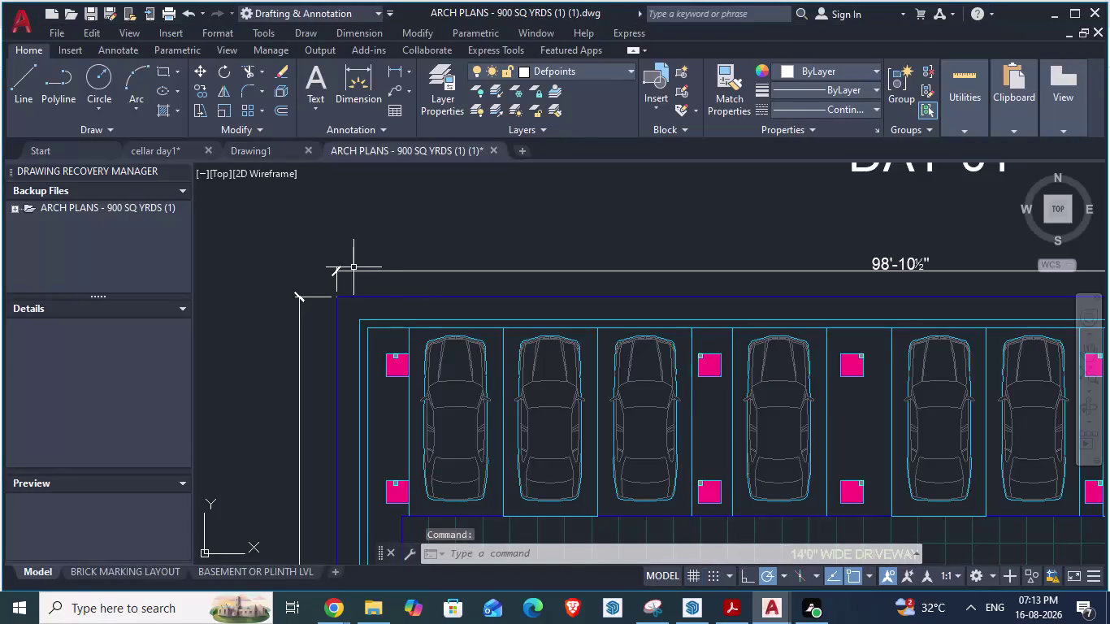
Zoom to the plan's top-left corner and measure the column's offset from the top wall.
scroll(down, 3)
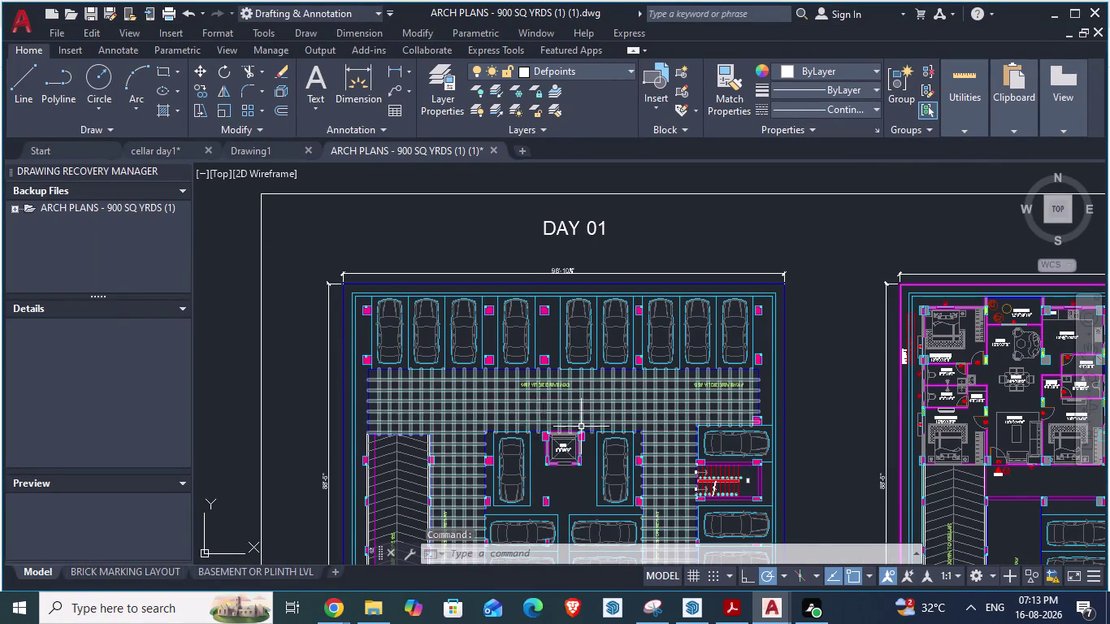
scroll(up, 3)
scroll(down, 3)
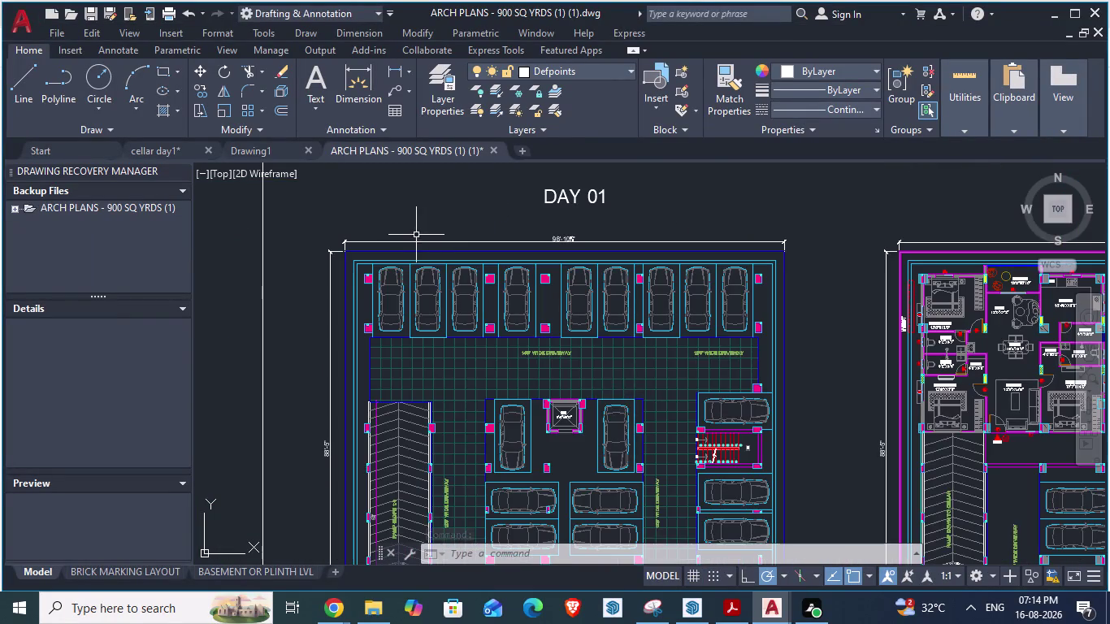
scroll(up, 3)
scroll(down, 3)
scroll(up, 3)
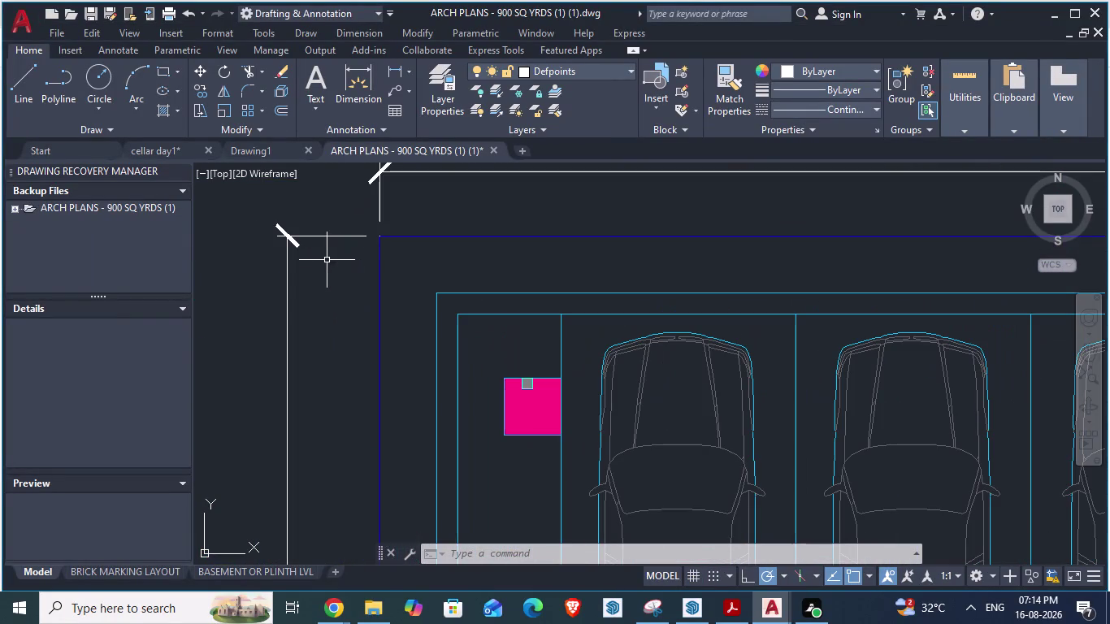
text(da)
key(Return)
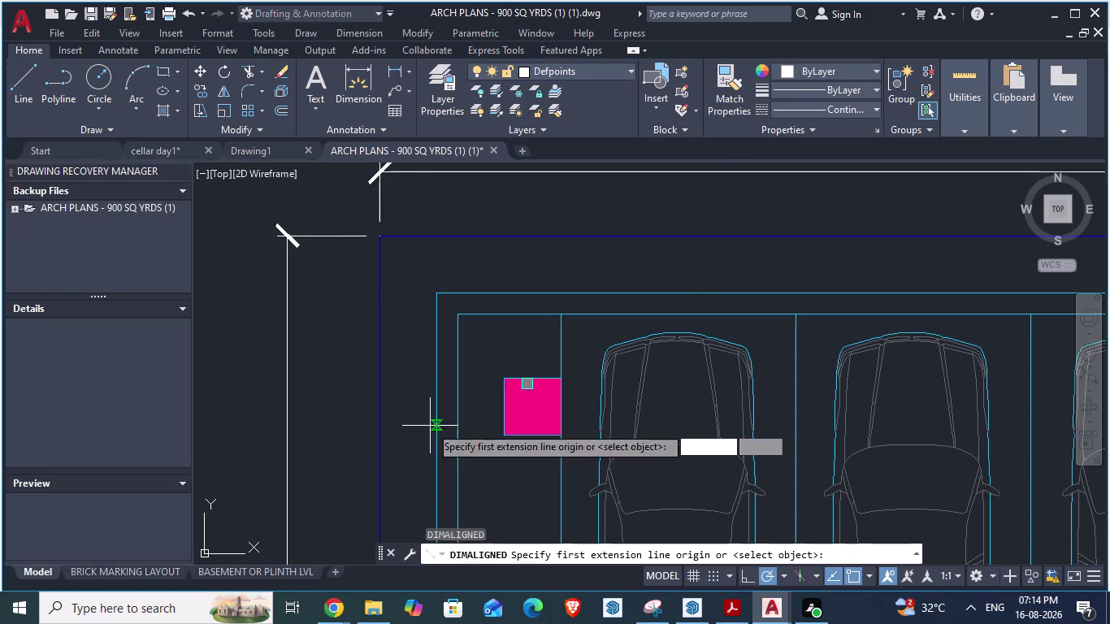
click(527, 318)
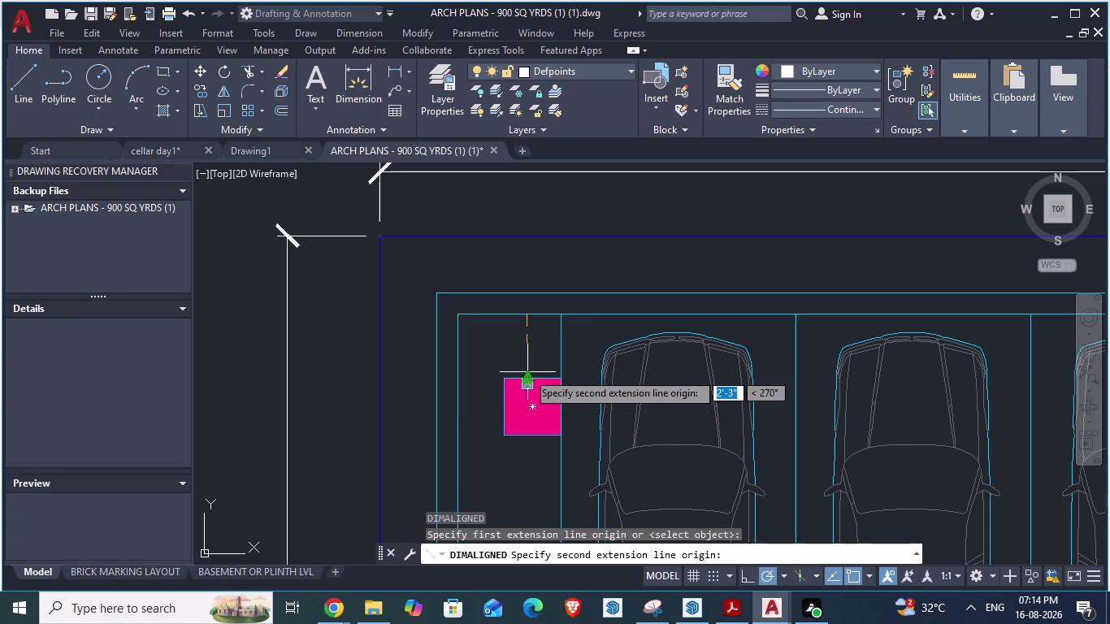
key(Escape)
Measure the column's offset from the left wall, then switch to the SketchUp model.
key(space)
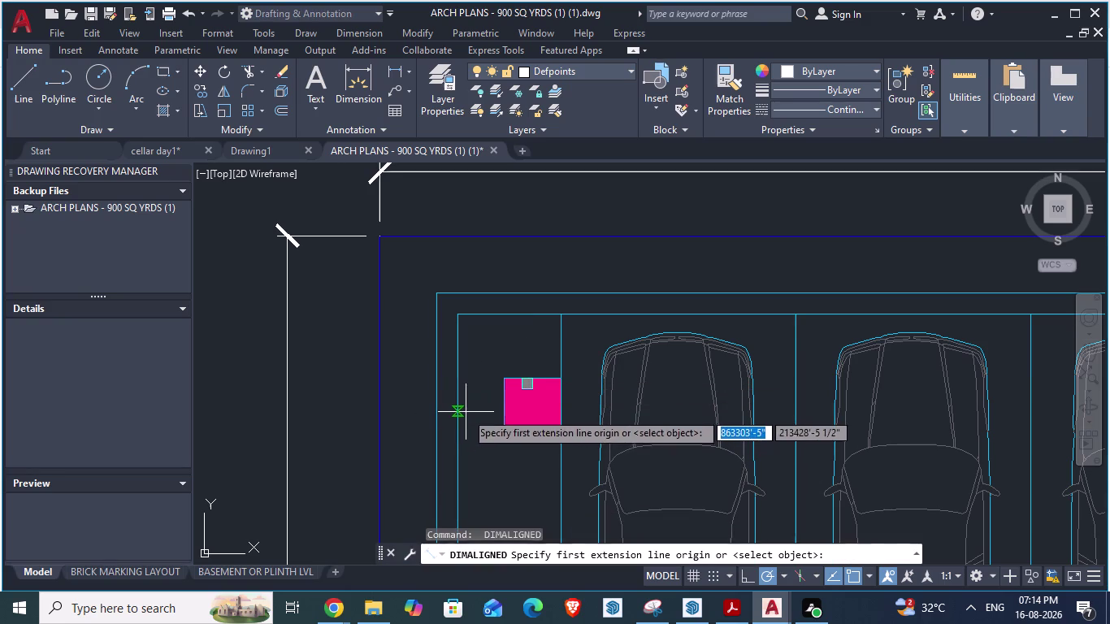
click(466, 411)
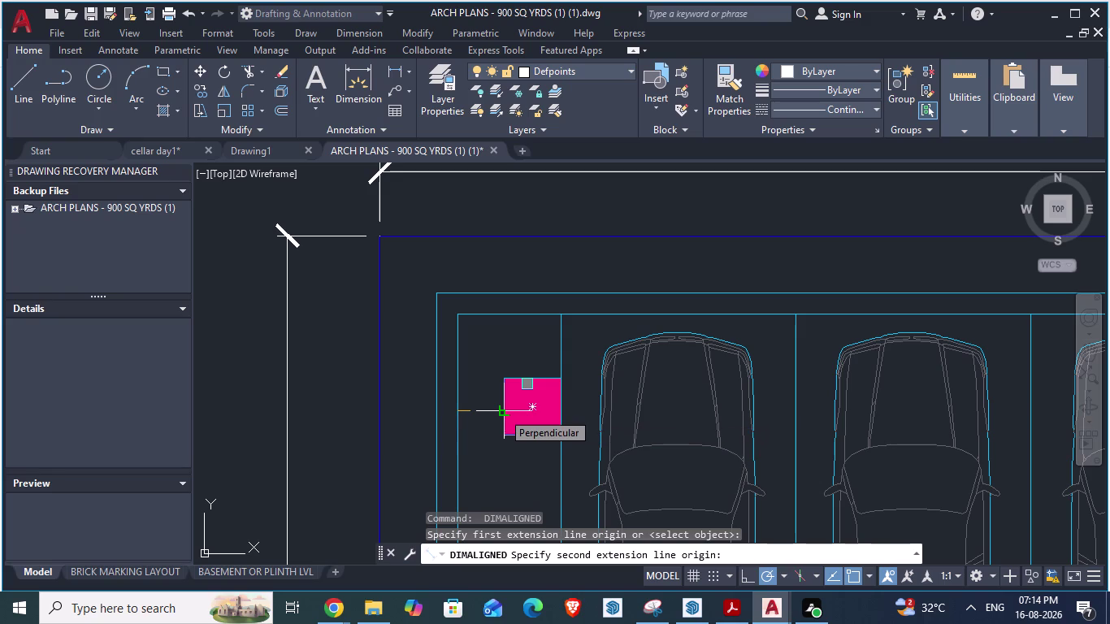
key(alt+Tab)
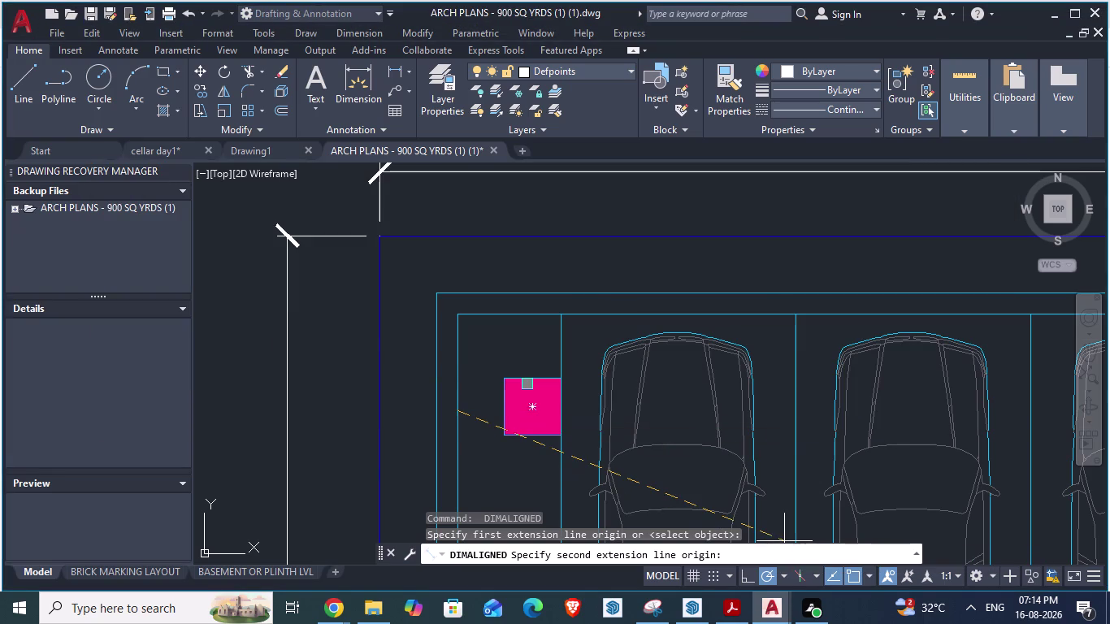
key(Escape)
click(688, 612)
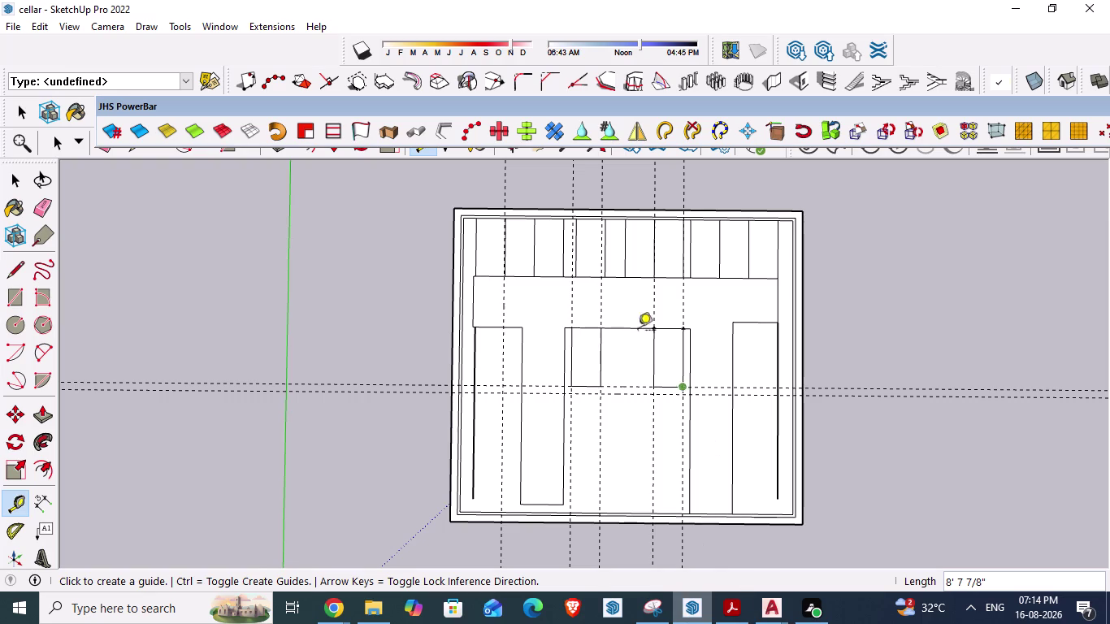
Add a guide line 2'3" from the cellar's top wall.
scroll(up, 3)
scroll(down, 3)
scroll(up, 3)
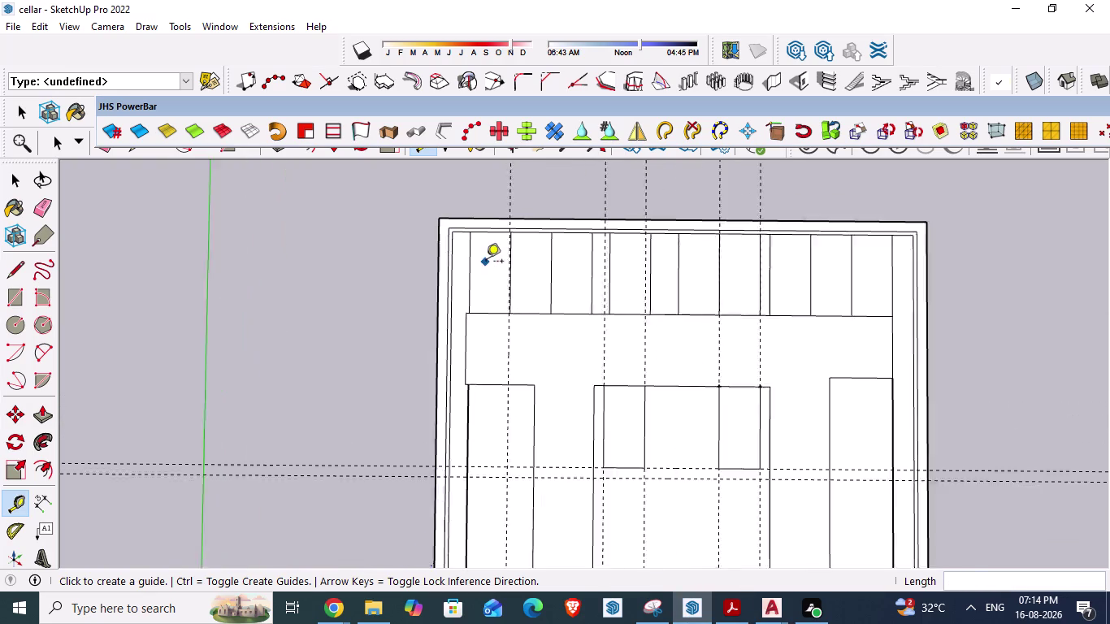
scroll(up, 3)
click(496, 321)
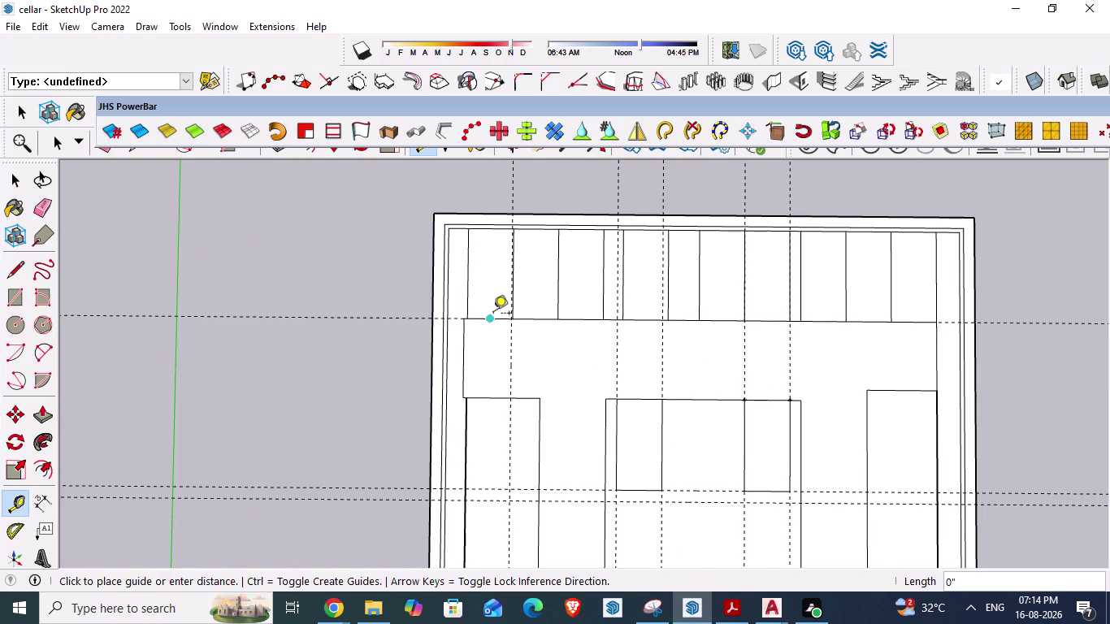
key(Escape)
scroll(up, 3)
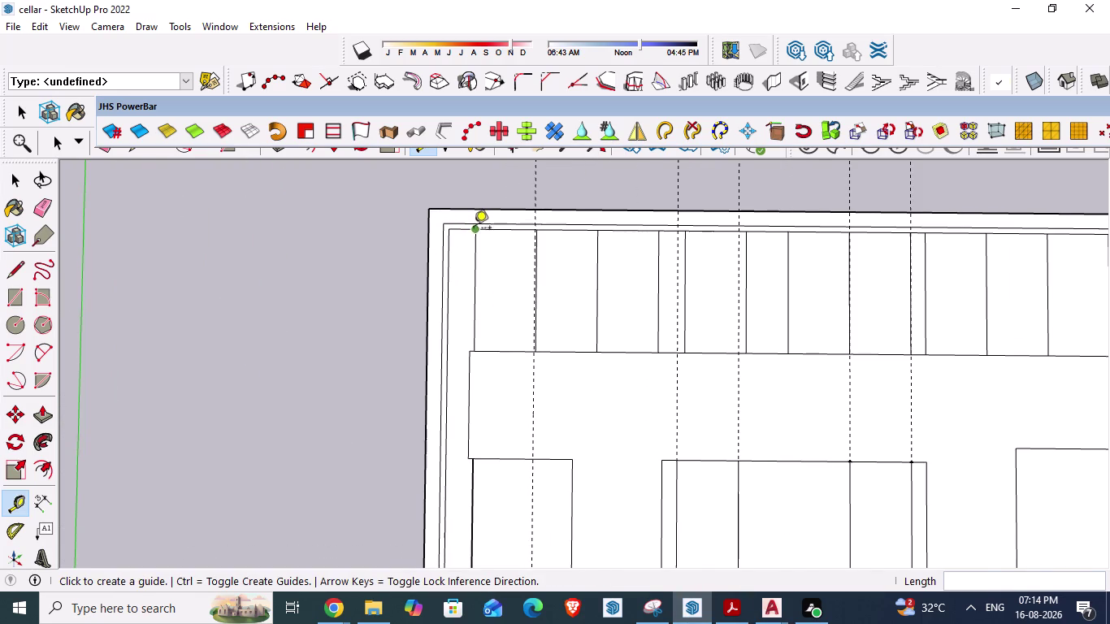
scroll(up, 3)
click(457, 232)
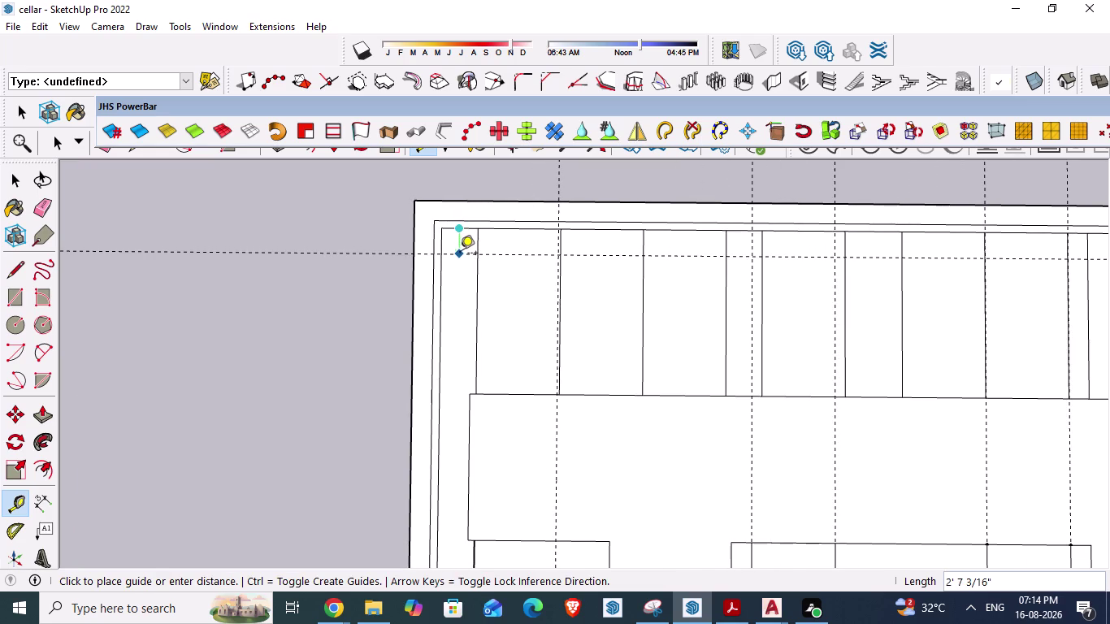
text(2')
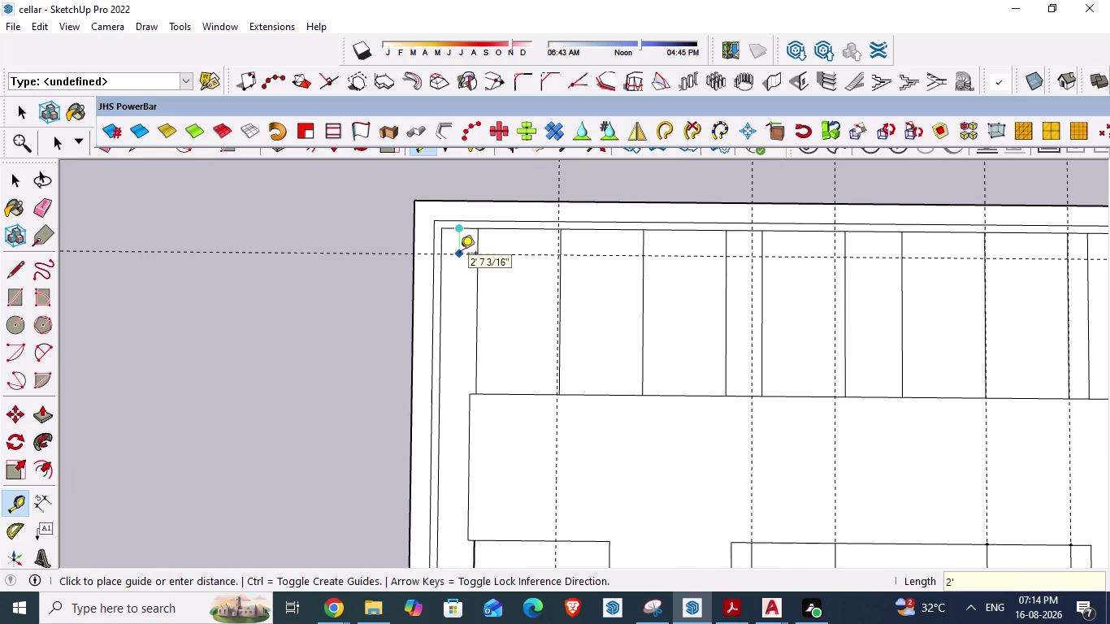
text(3")
key(Return)
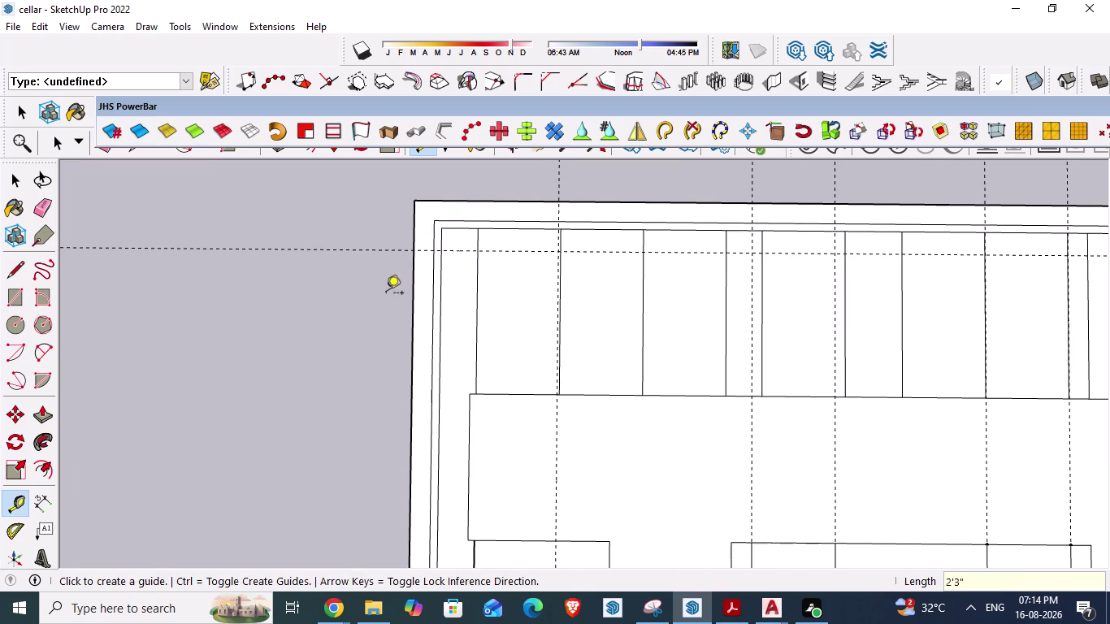
Add a guide line 1'7.5" from the left wall and return to AutoCAD.
click(443, 271)
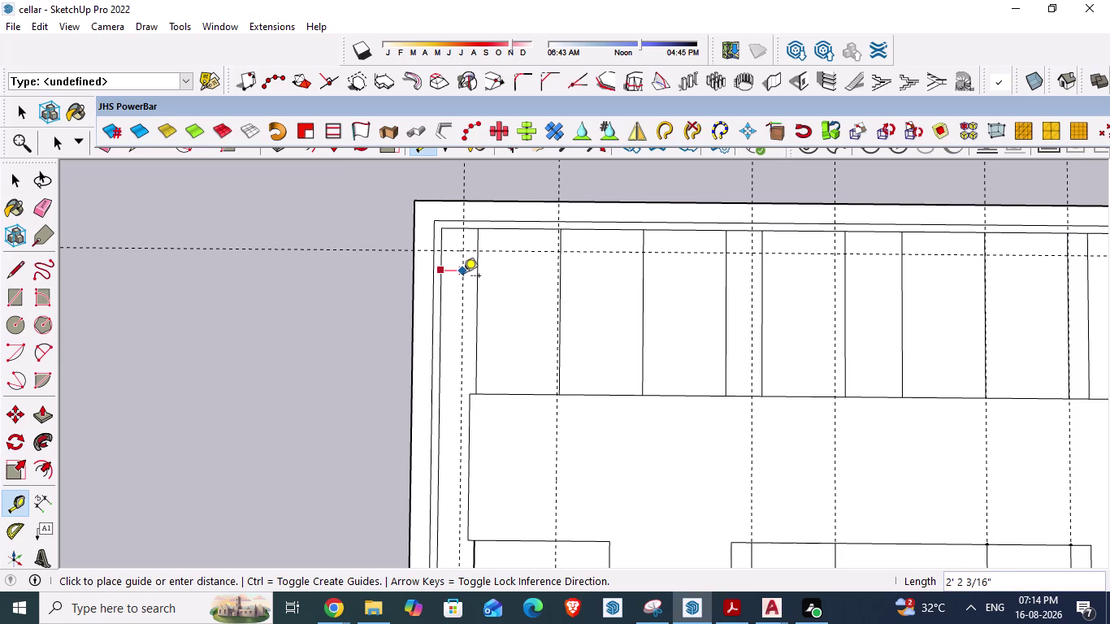
text(1')
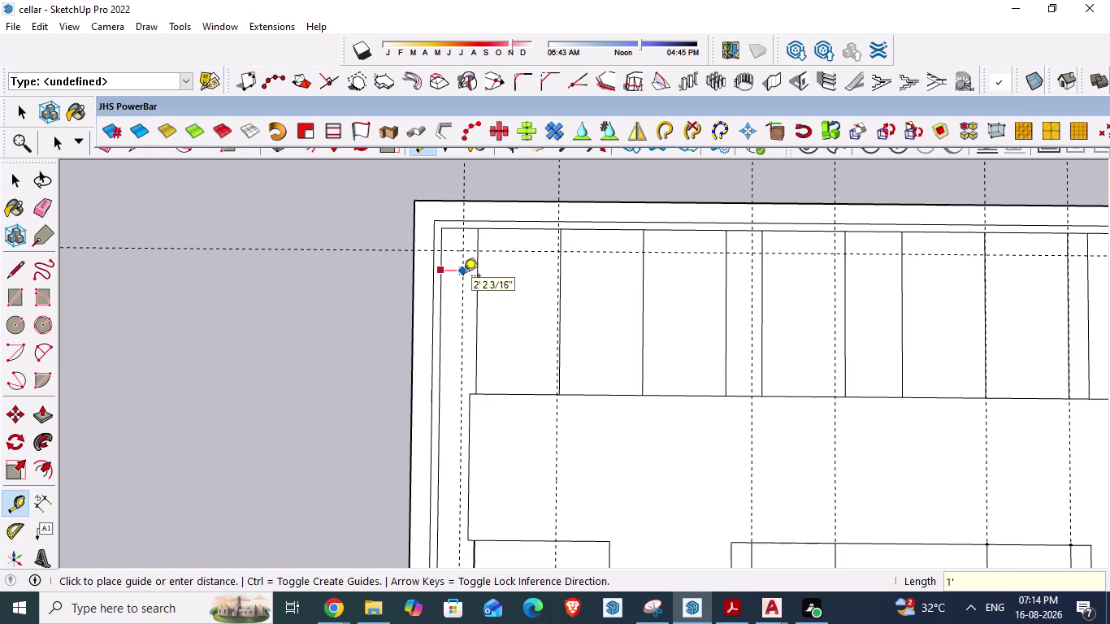
text(7.5)
text(")
key(Return)
key(alt+Tab)
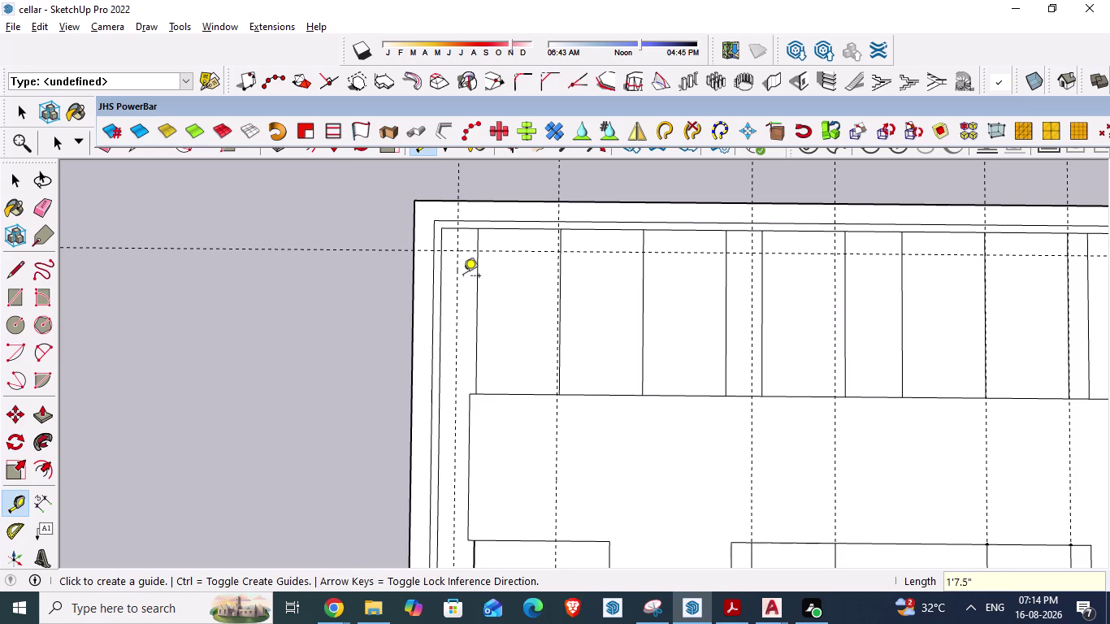
scroll(up, 3)
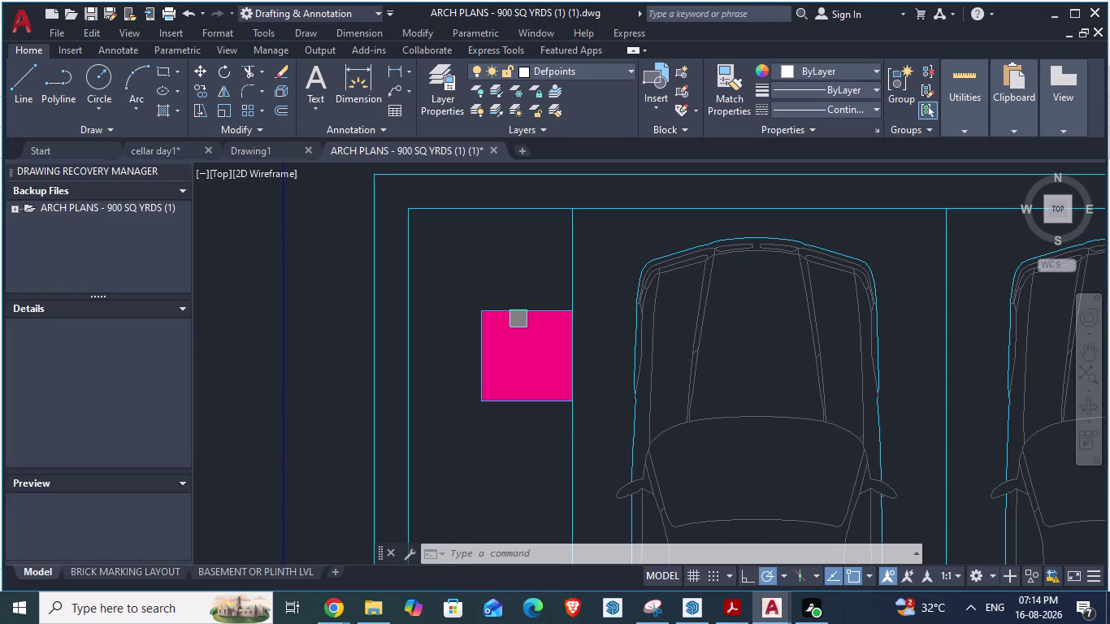
key(t)
key(Escape)
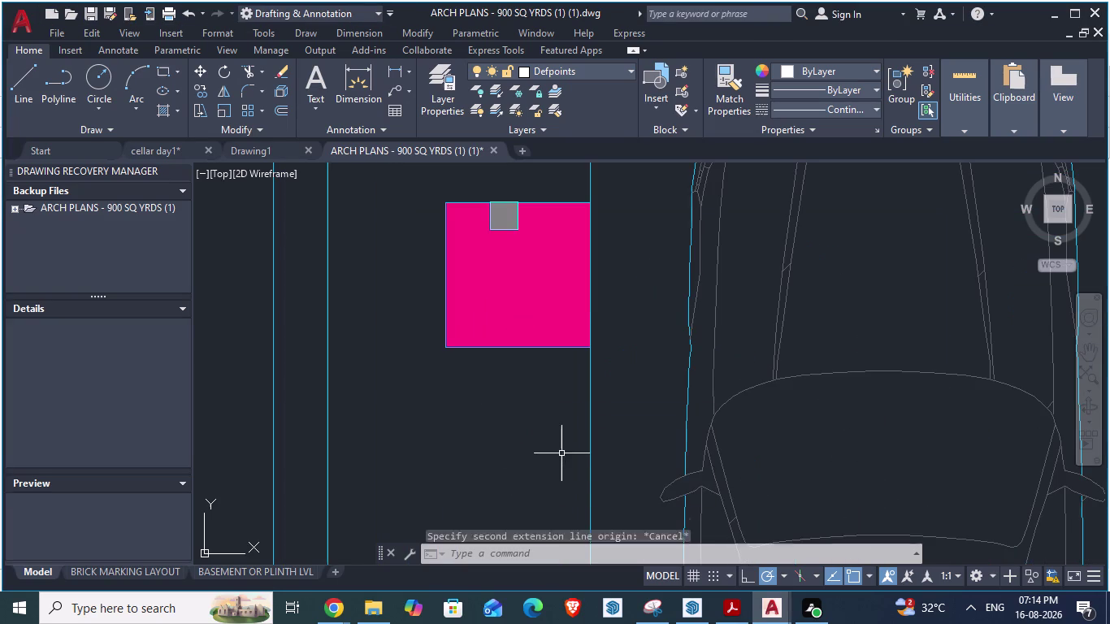
scroll(down, 3)
key(space)
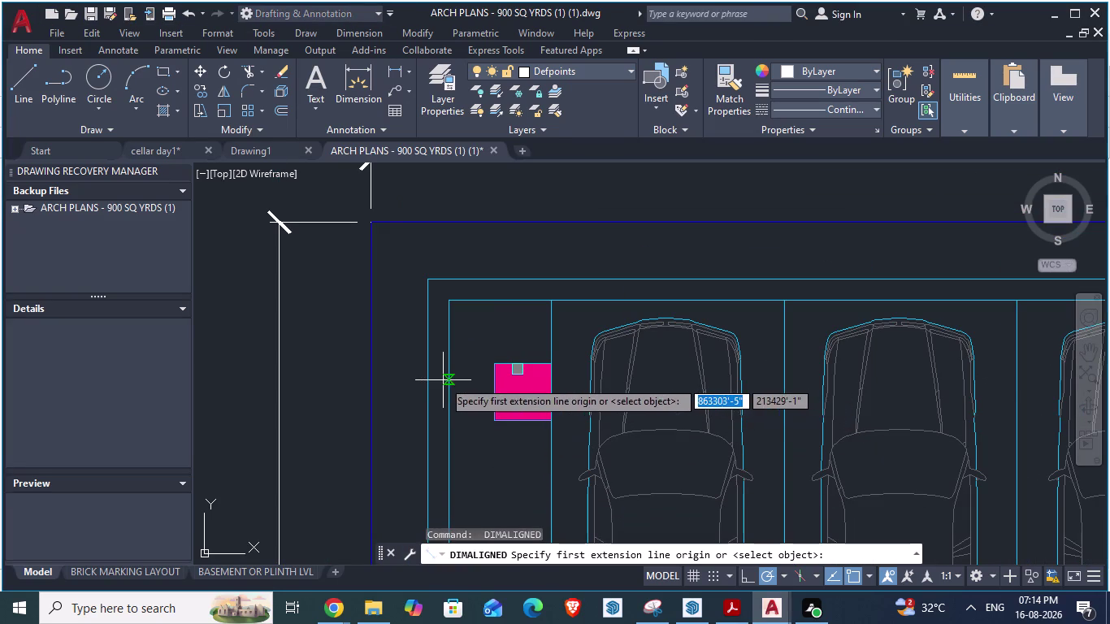
click(443, 381)
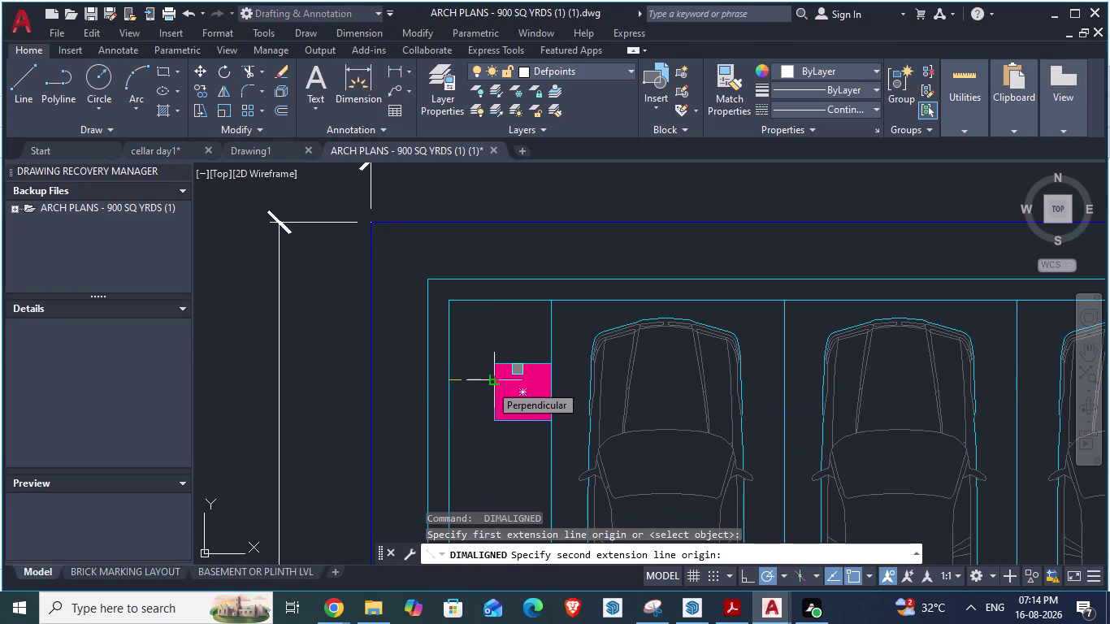
key(Escape)
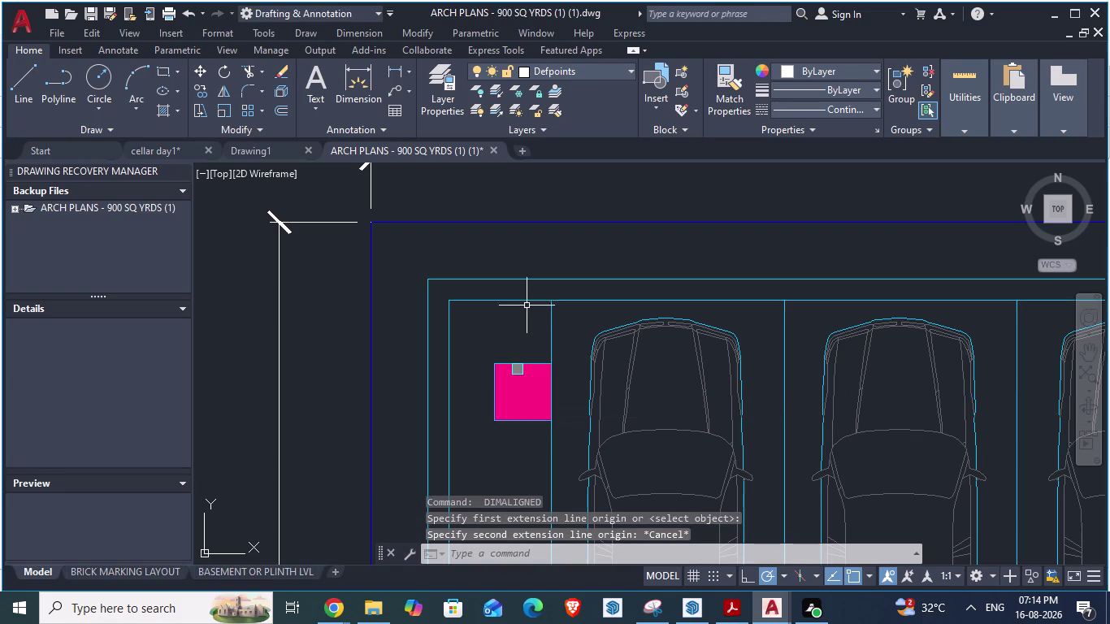
click(517, 302)
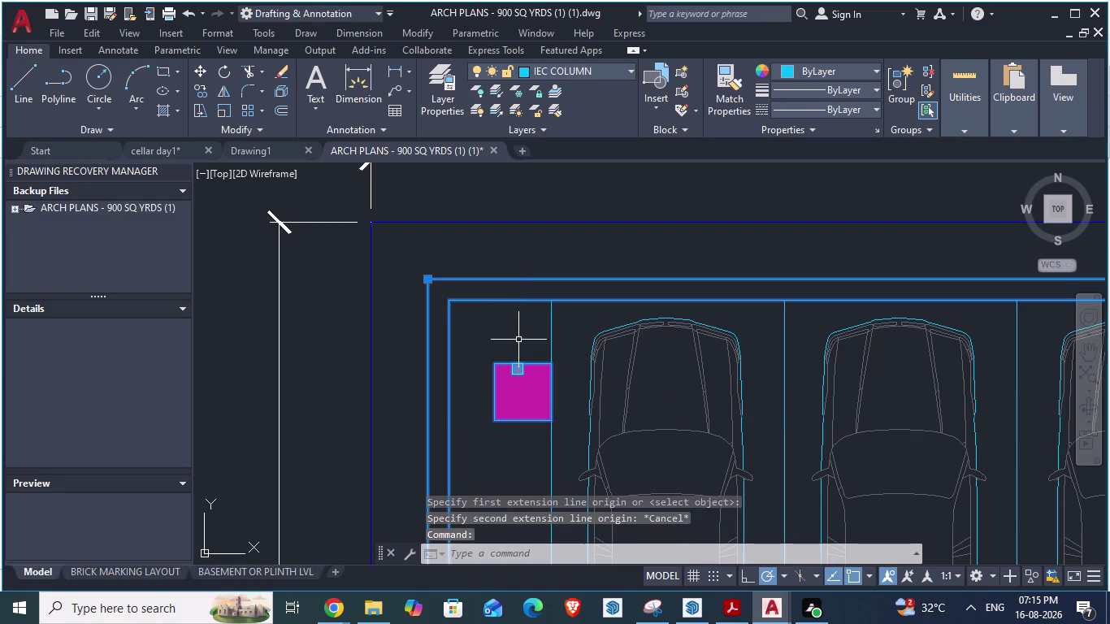
key(Escape)
key(space)
click(517, 298)
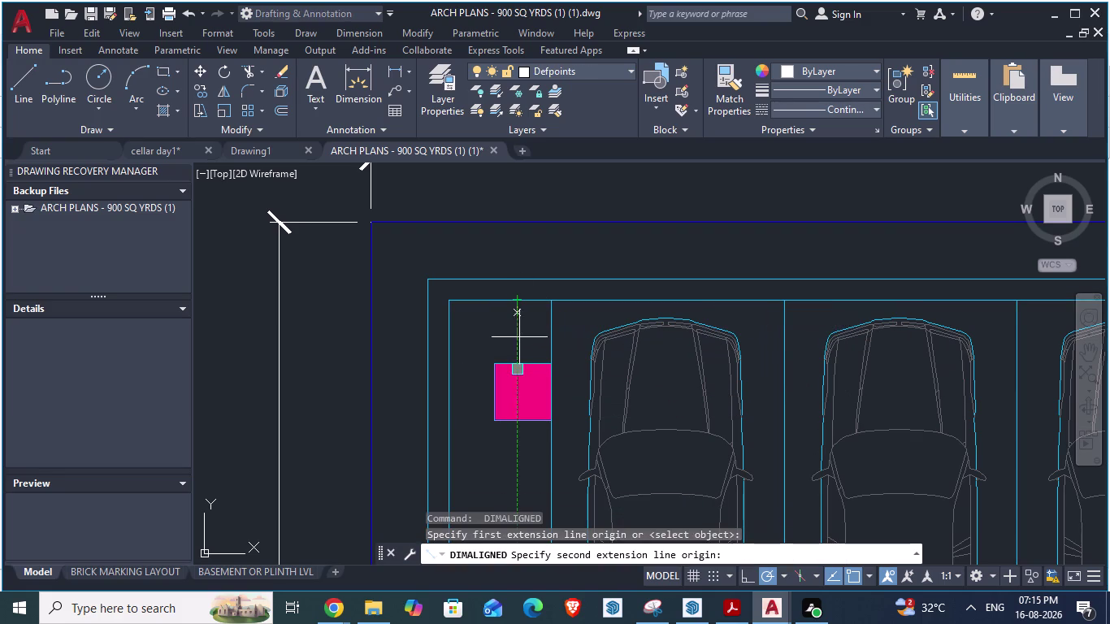
key(Escape)
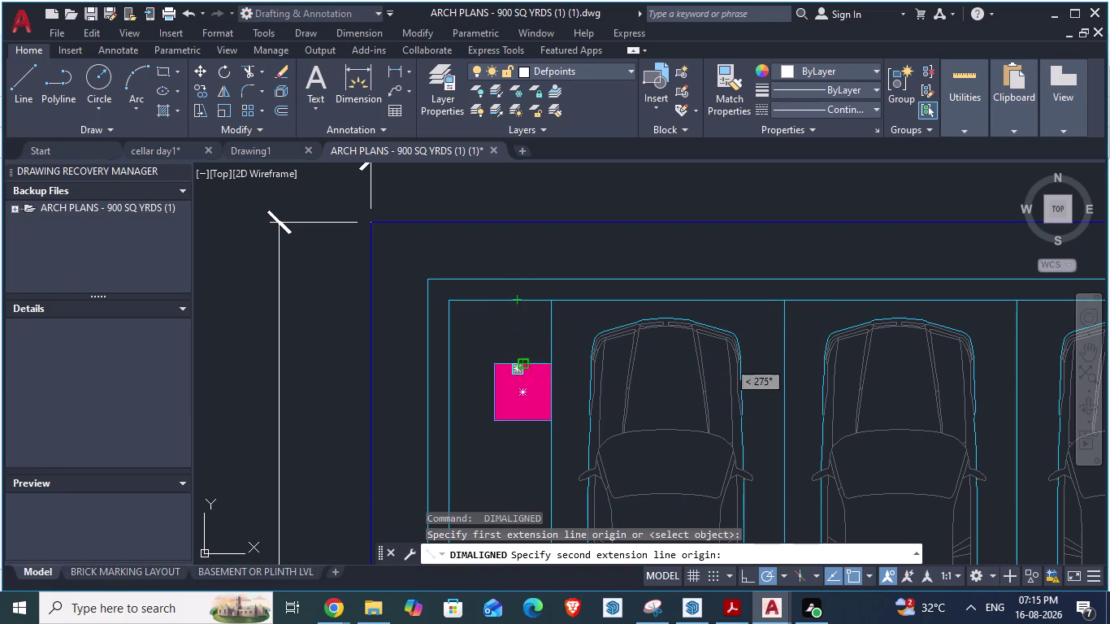
scroll(down, 3)
scroll(up, 3)
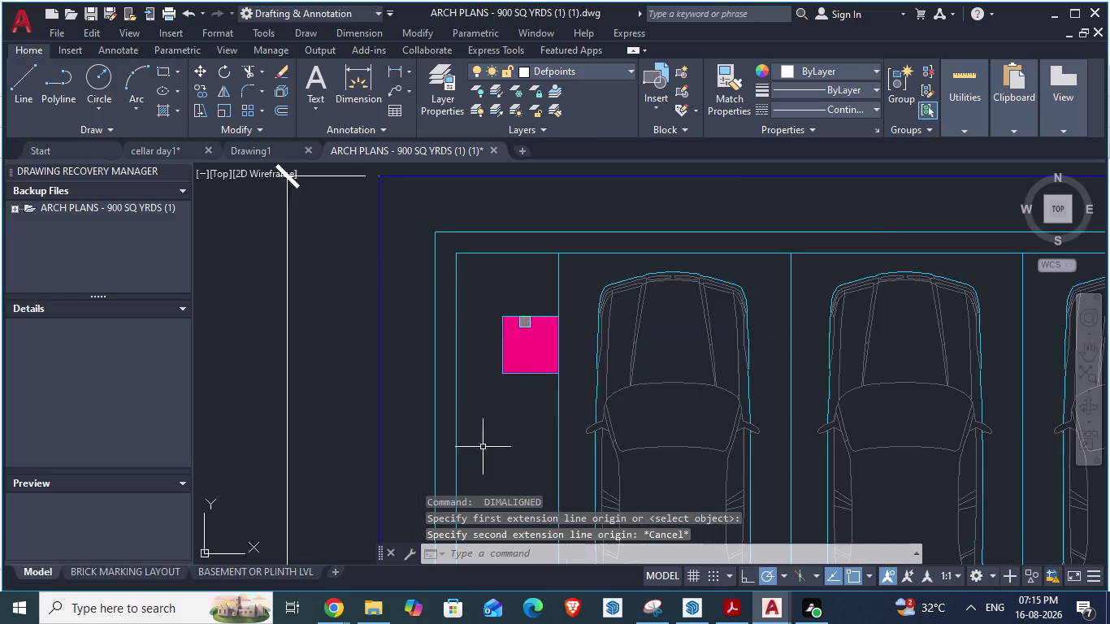
scroll(up, 3)
scroll(down, 3)
scroll(up, 3)
scroll(down, 3)
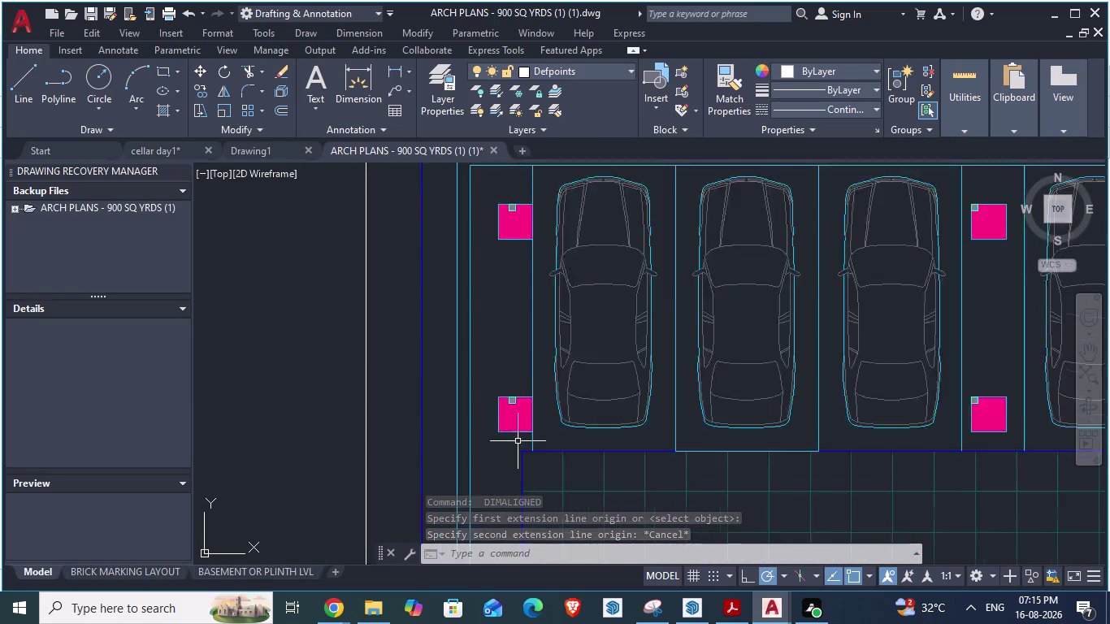
scroll(down, 3)
scroll(up, 3)
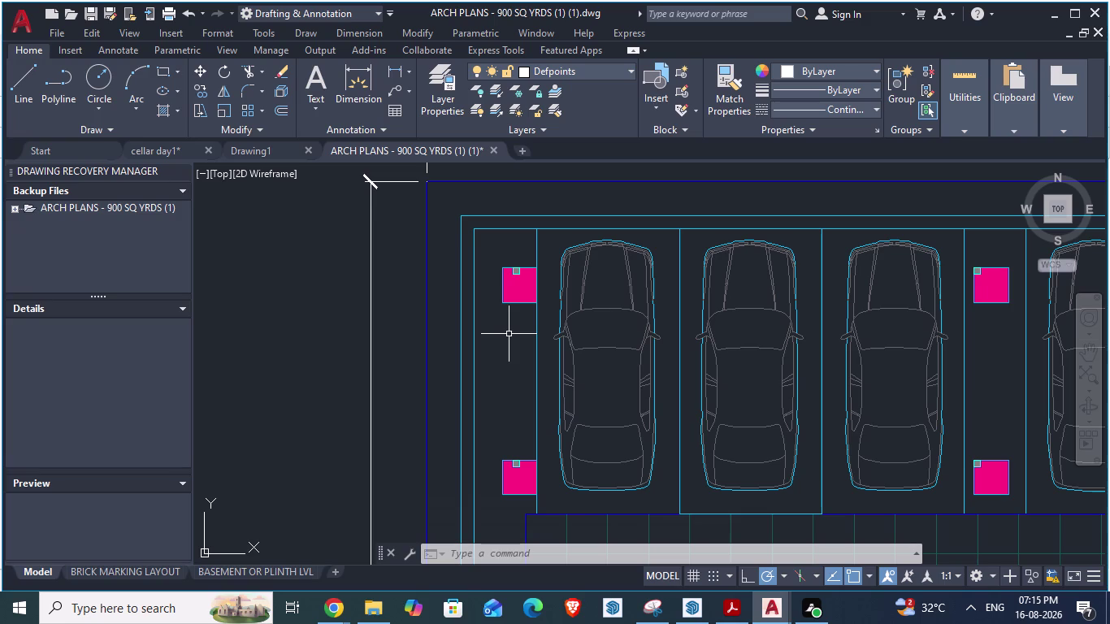
key(alt+Tab)
key(alt+Tab)
key(alt+Tab)
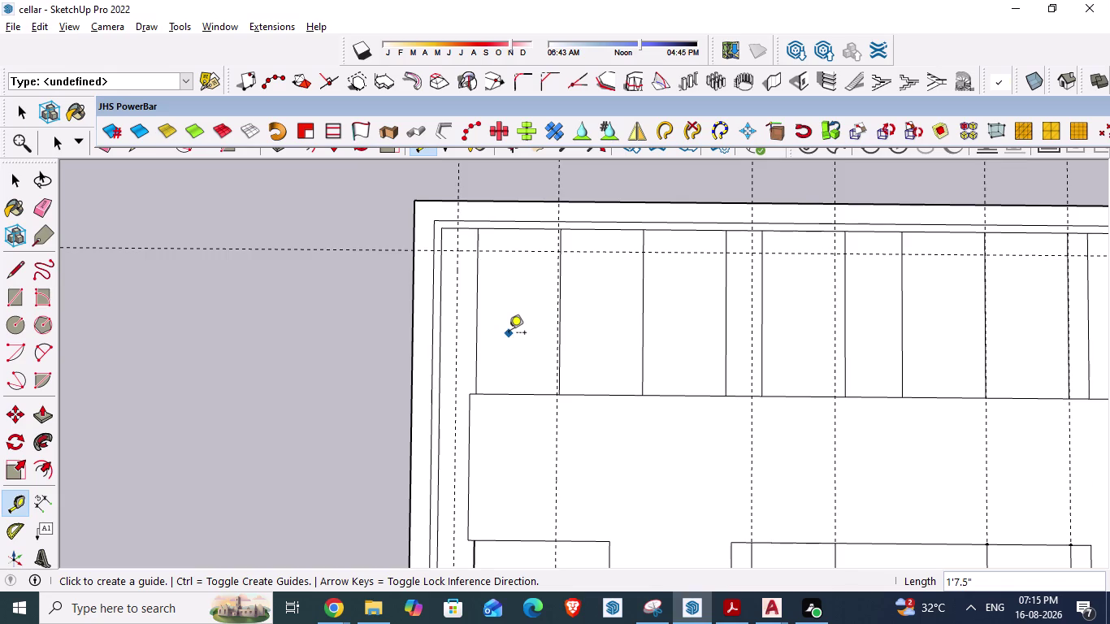
scroll(down, 3)
scroll(up, 3)
scroll(up, 3)
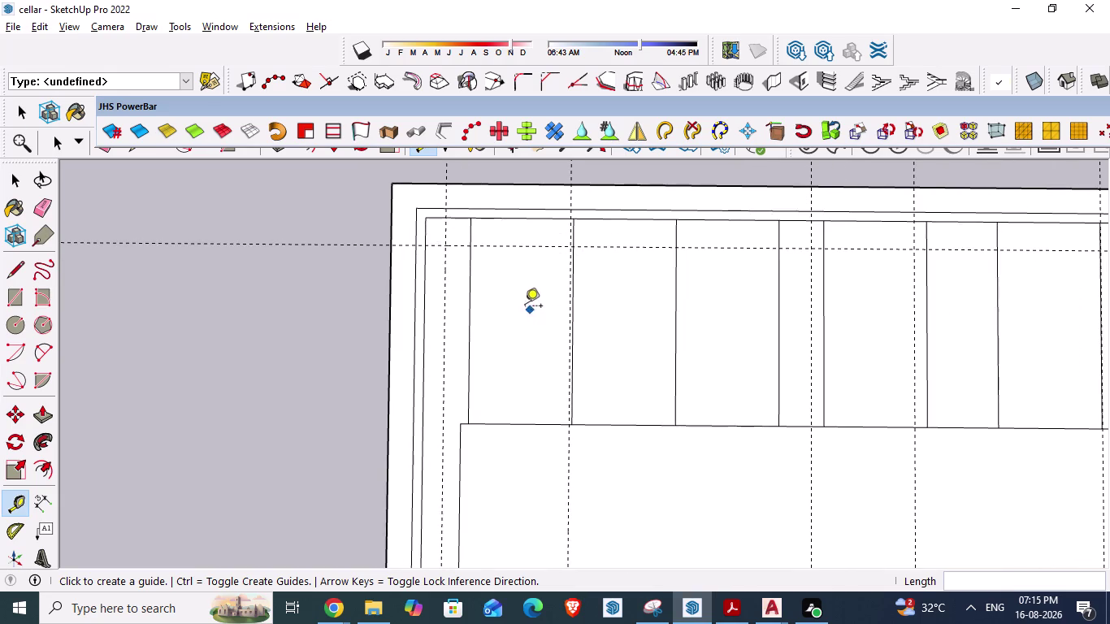
scroll(up, 3)
key(alt+Tab)
Measure the magenta corner column's side on the plan as 2'-0".
scroll(up, 3)
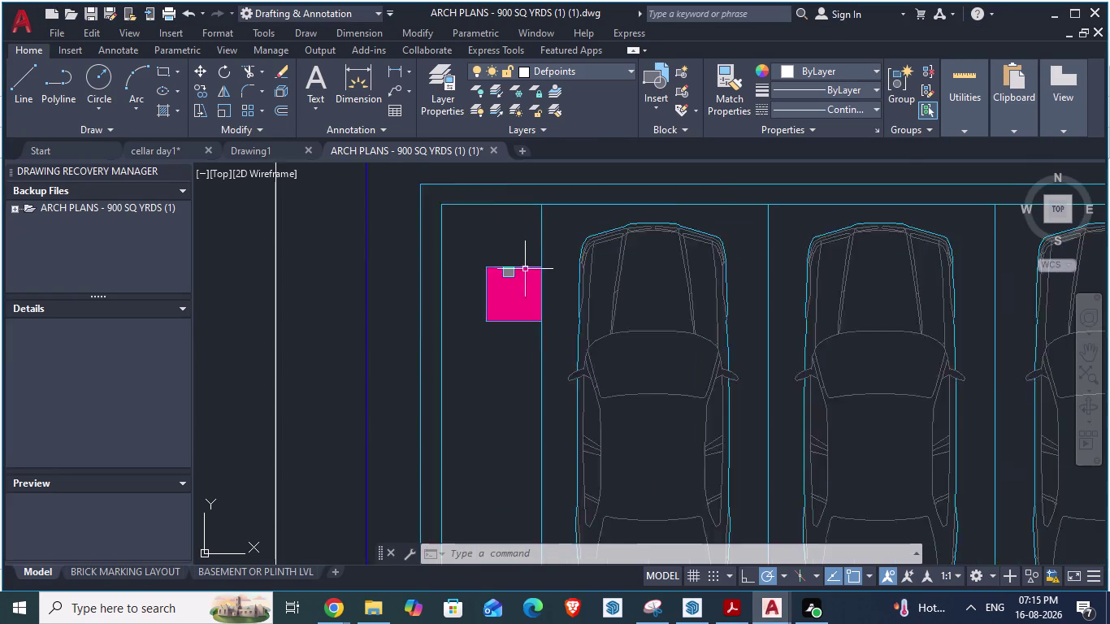
scroll(up, 3)
key(space)
click(521, 261)
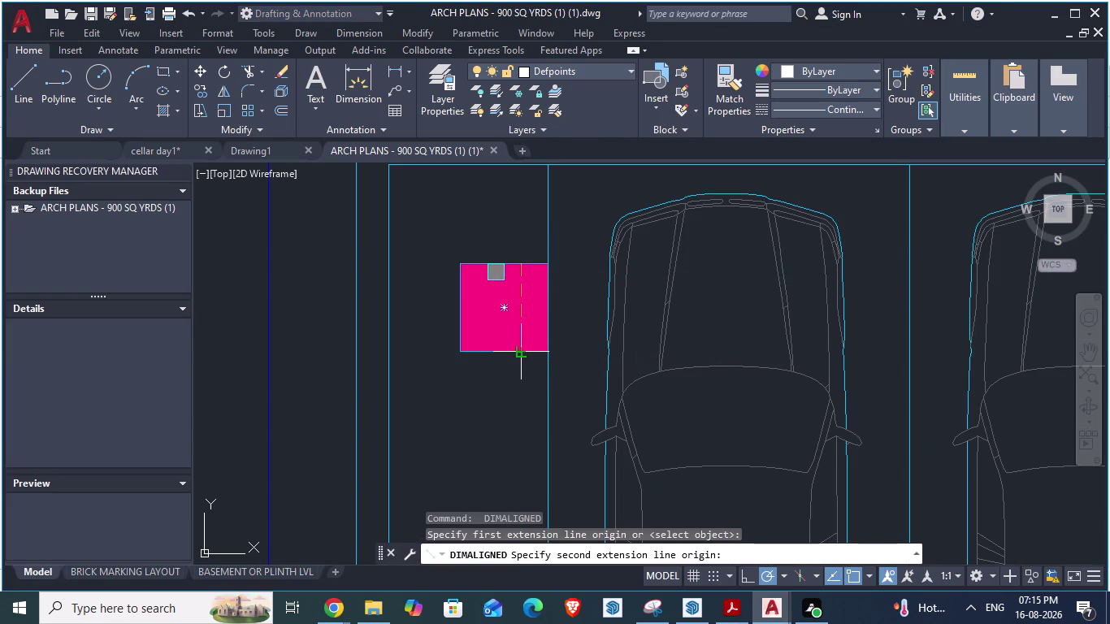
key(alt+Tab)
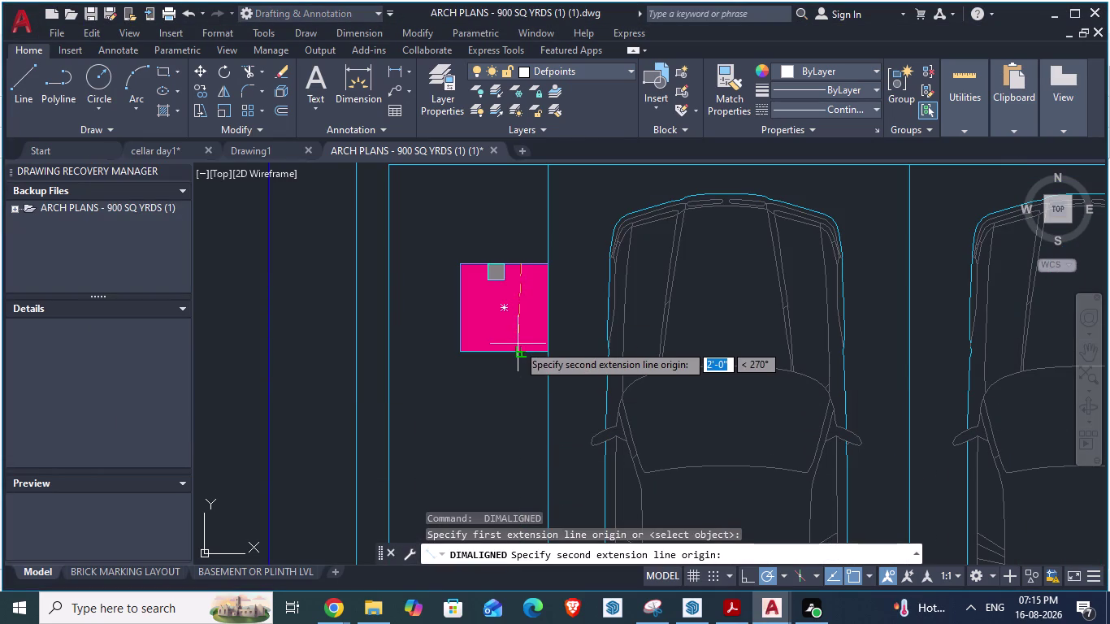
key(alt+Tab)
key(alt+Tab)
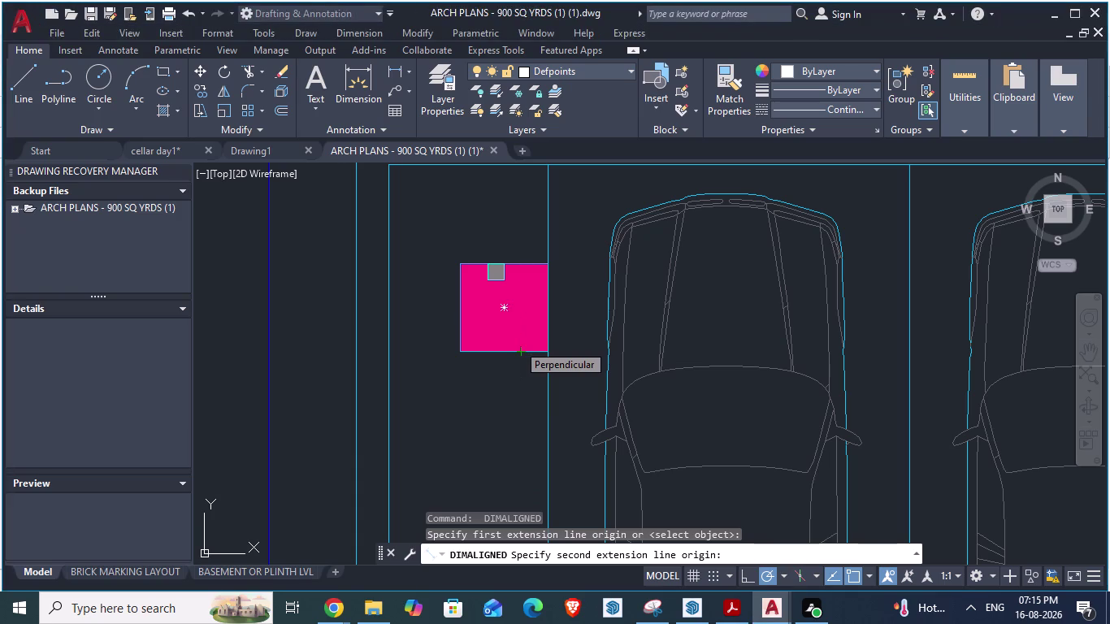
key(space)
click(522, 265)
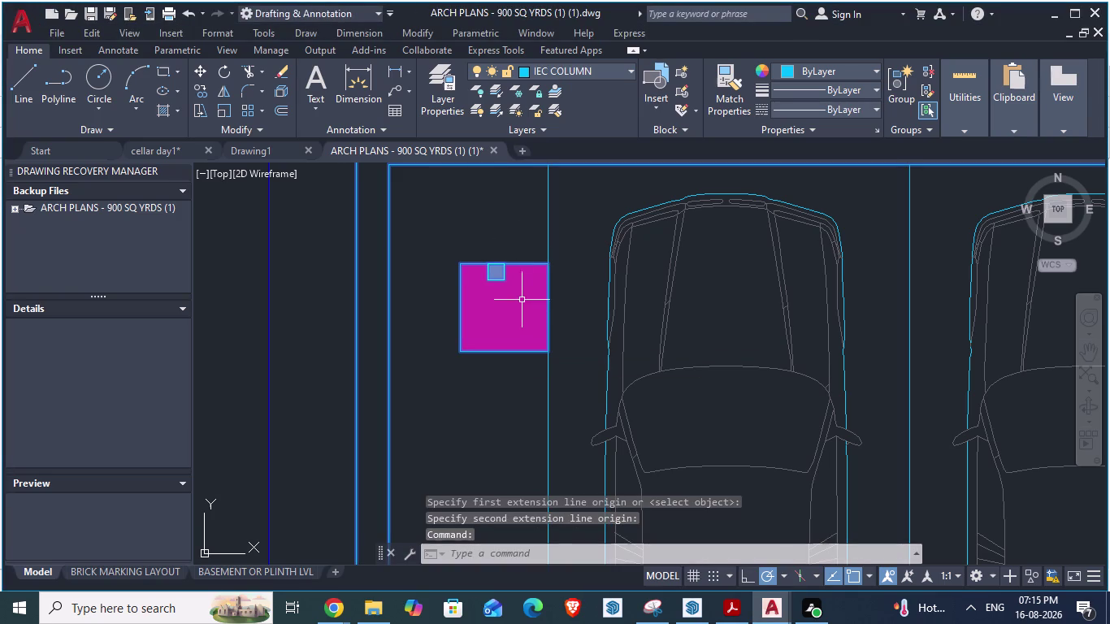
key(Escape)
key(space)
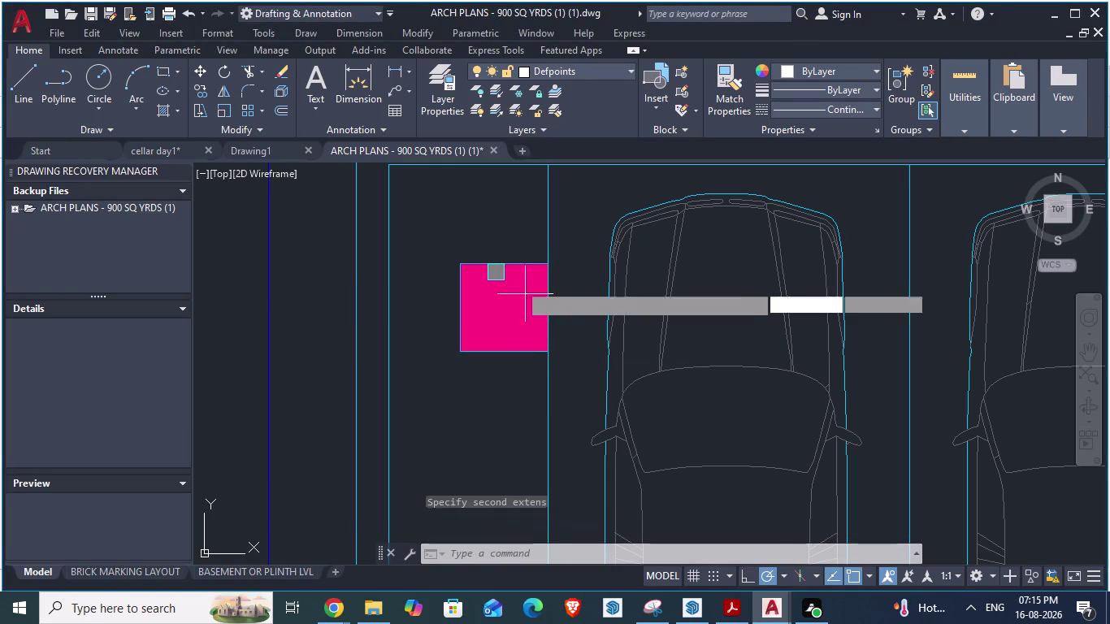
click(523, 263)
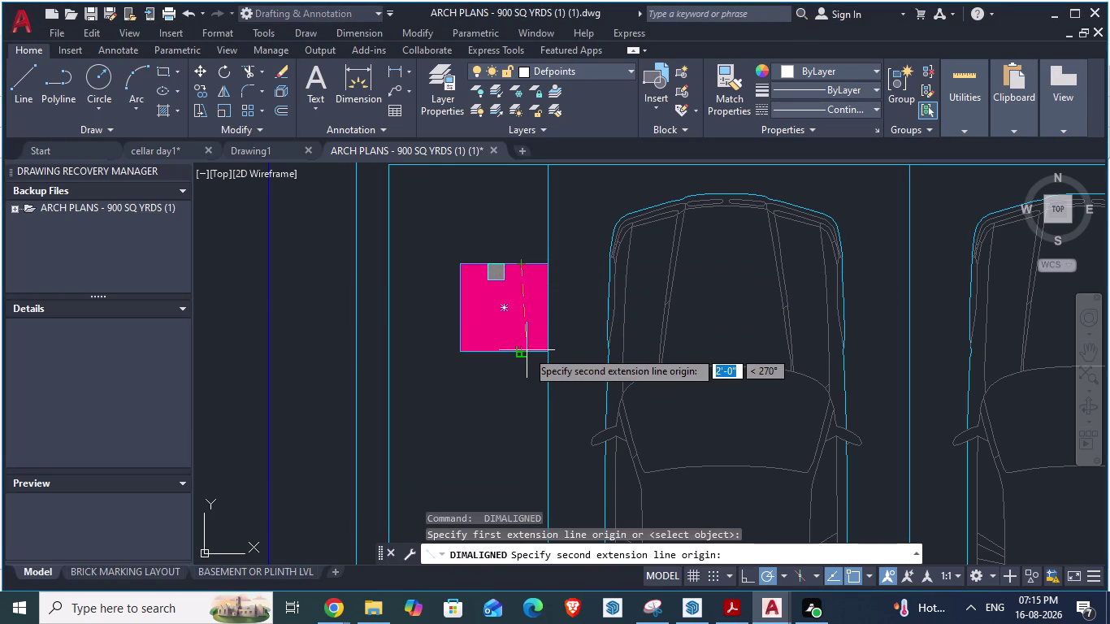
key(Escape)
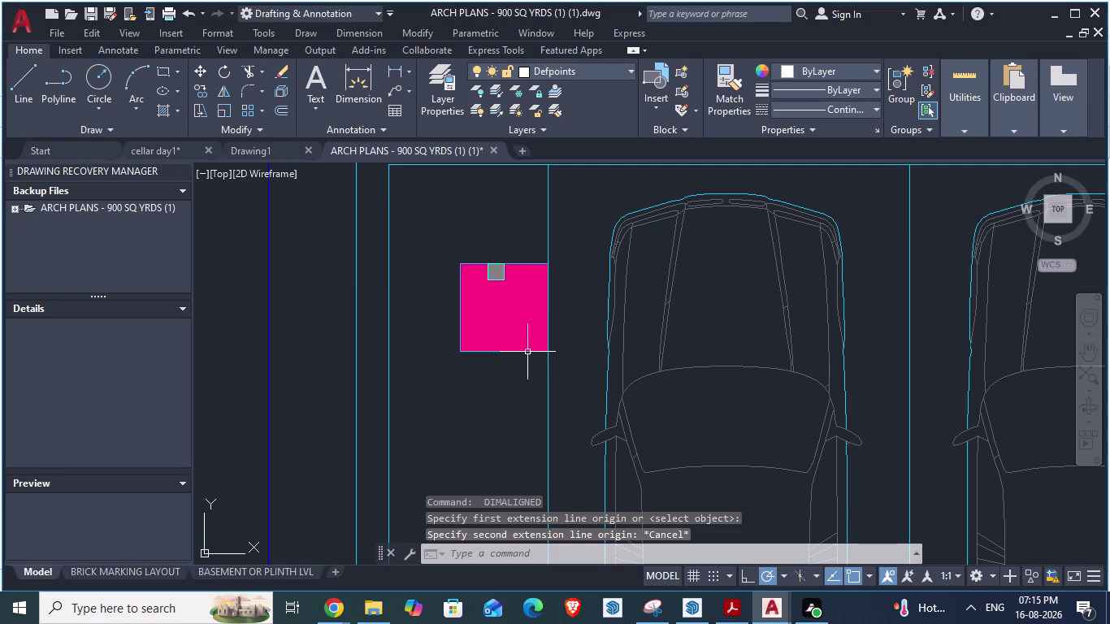
Re-measure the column's top edge, then switch back to SketchUp.
key(alt+Tab)
scroll(up, 3)
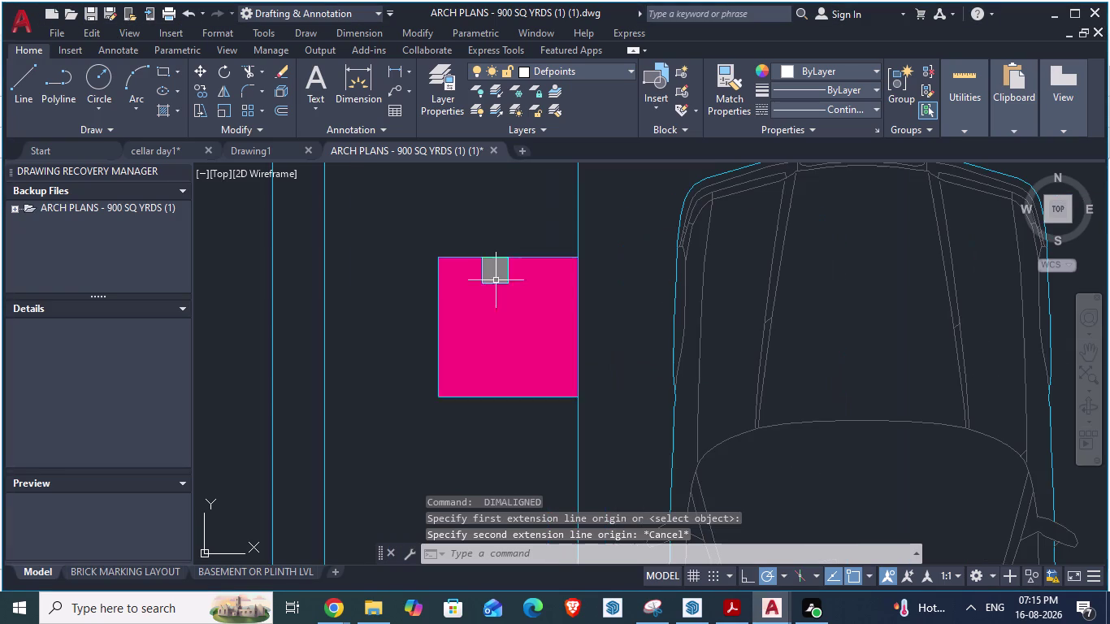
key(space)
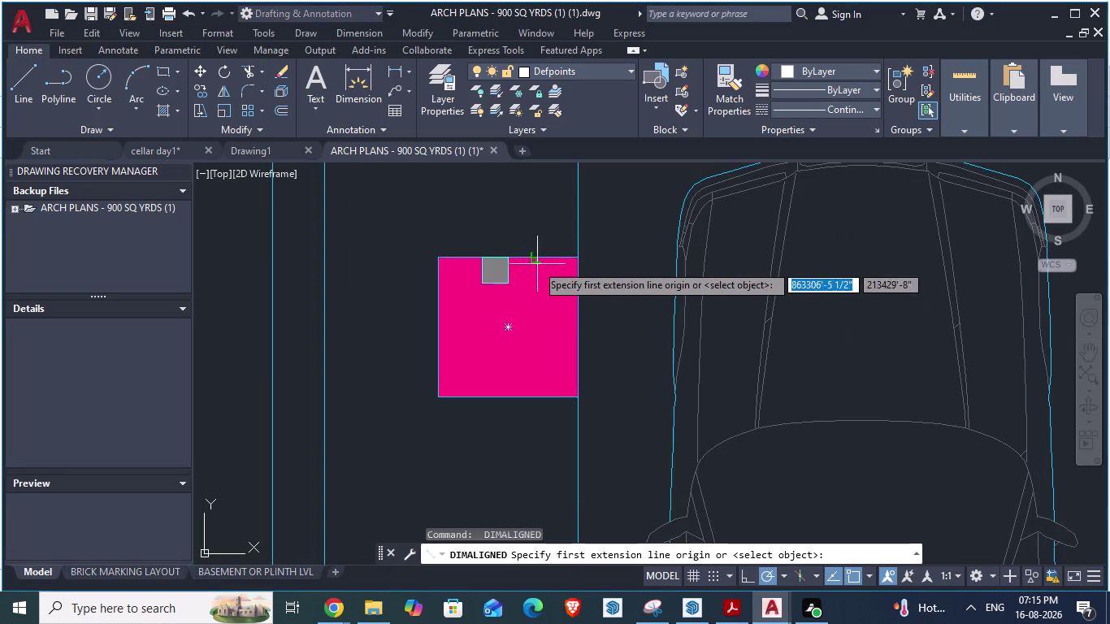
click(530, 260)
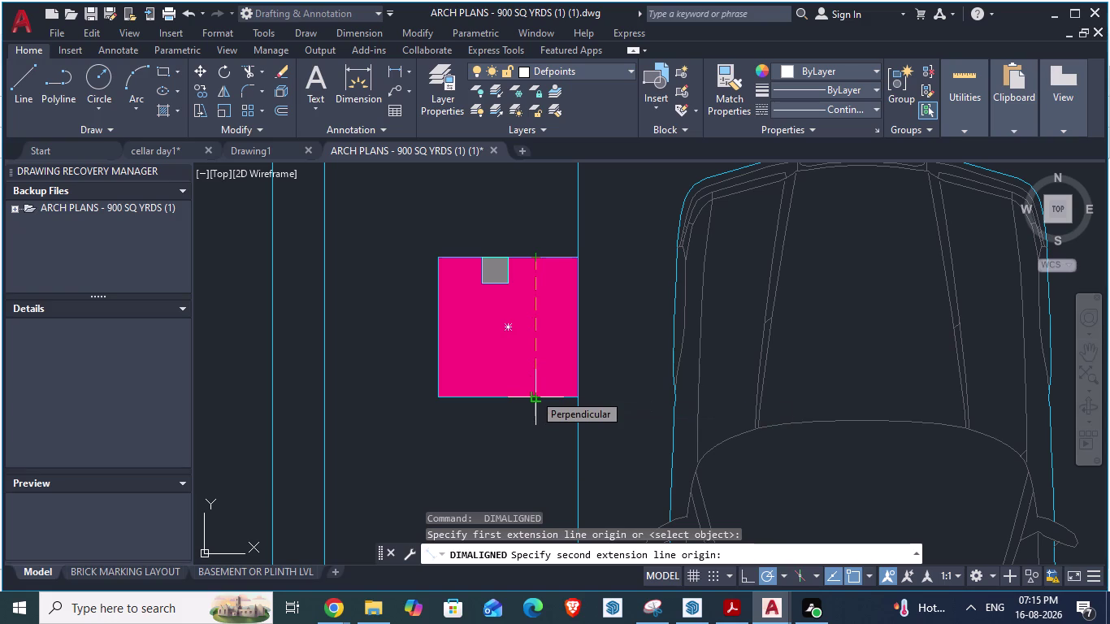
key(space)
key(alt+Tab)
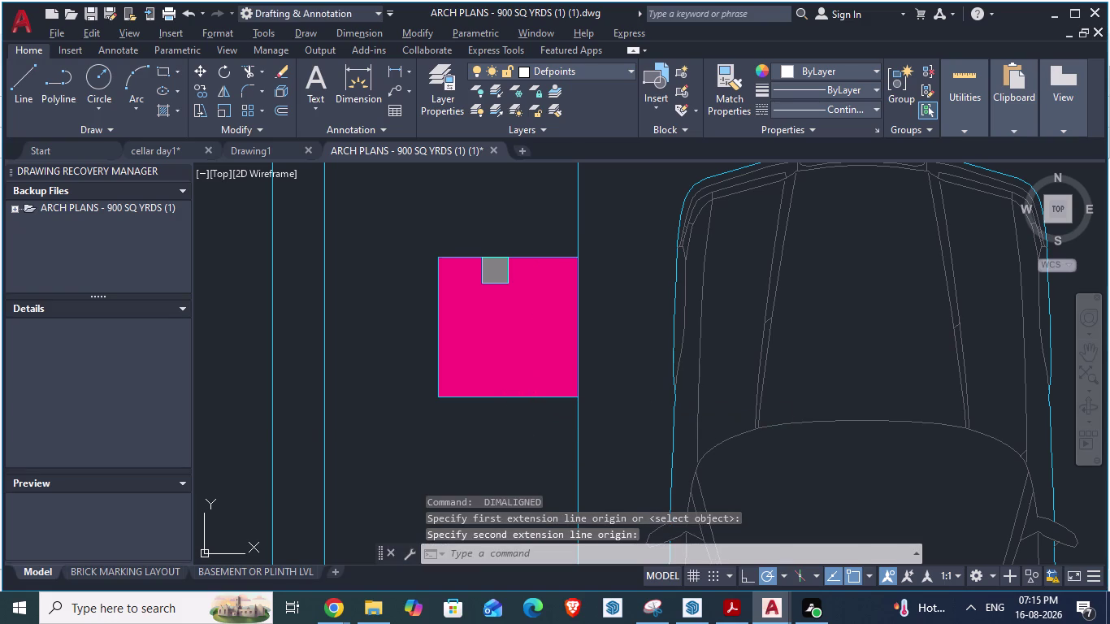
key(alt+Tab)
Add a guide 2' past the column's top-offset guide, save, and activate the Line tool.
scroll(up, 3)
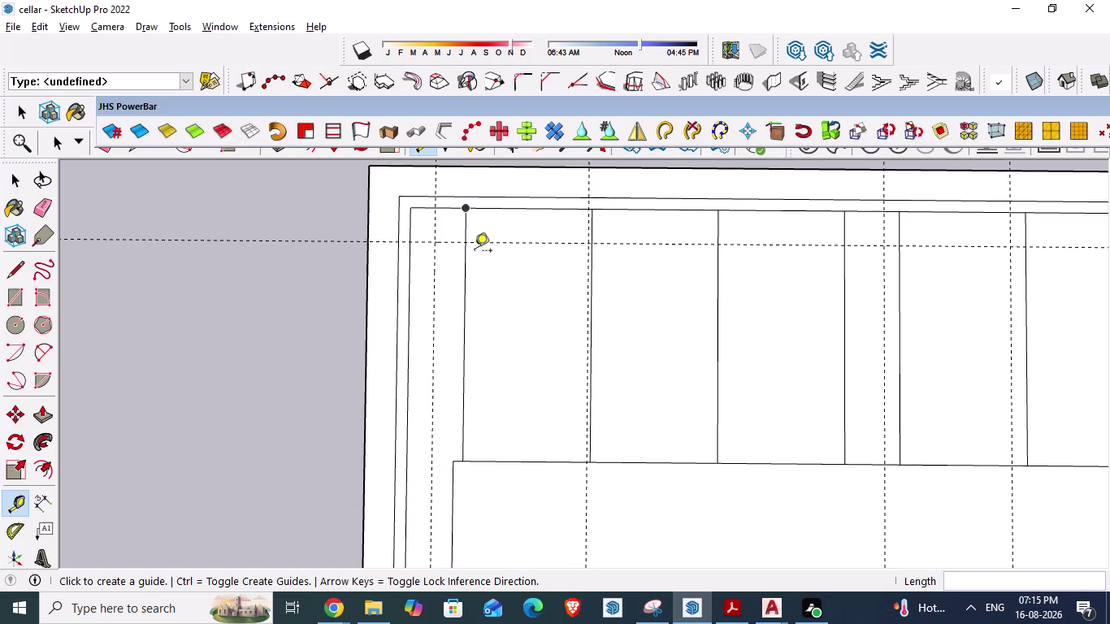
scroll(up, 3)
drag(446, 241, 448, 250)
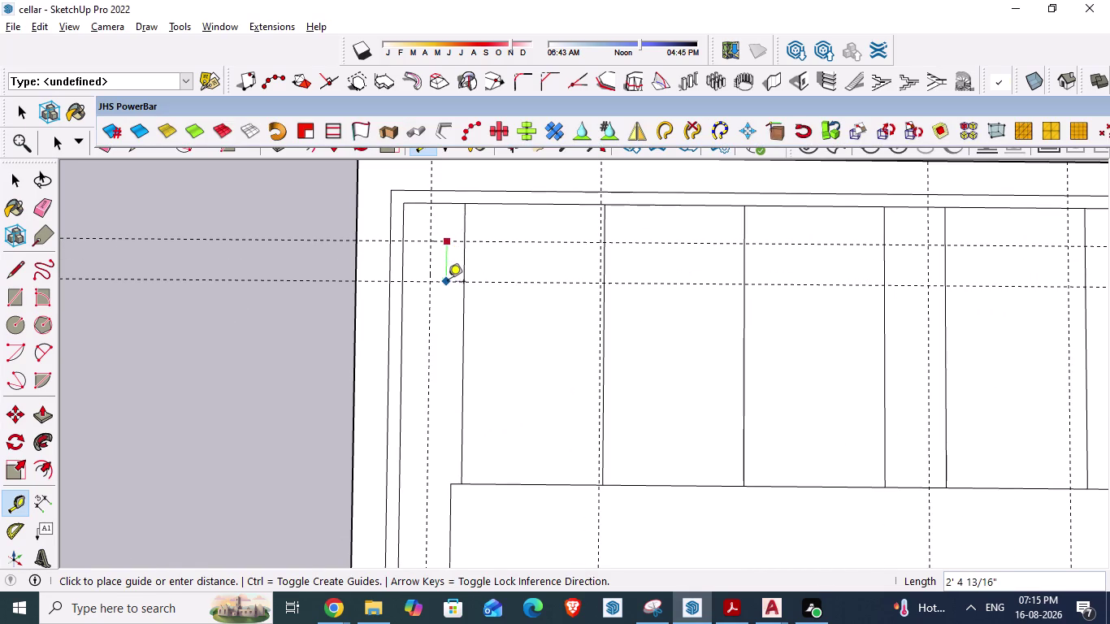
text(2')
key(Return)
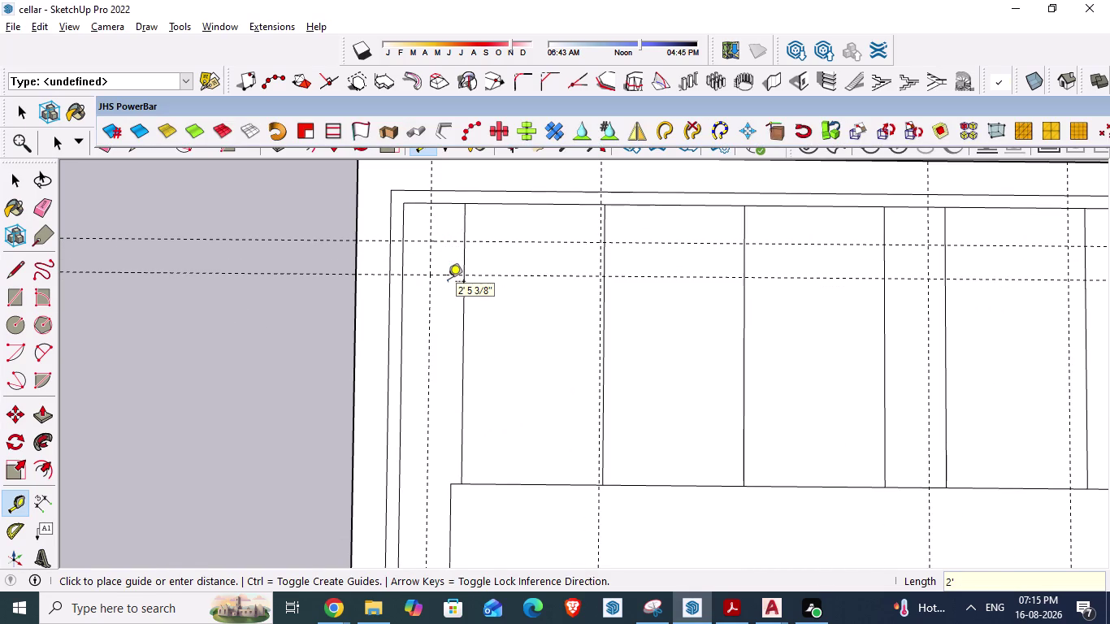
key(ctrl+s)
scroll(up, 3)
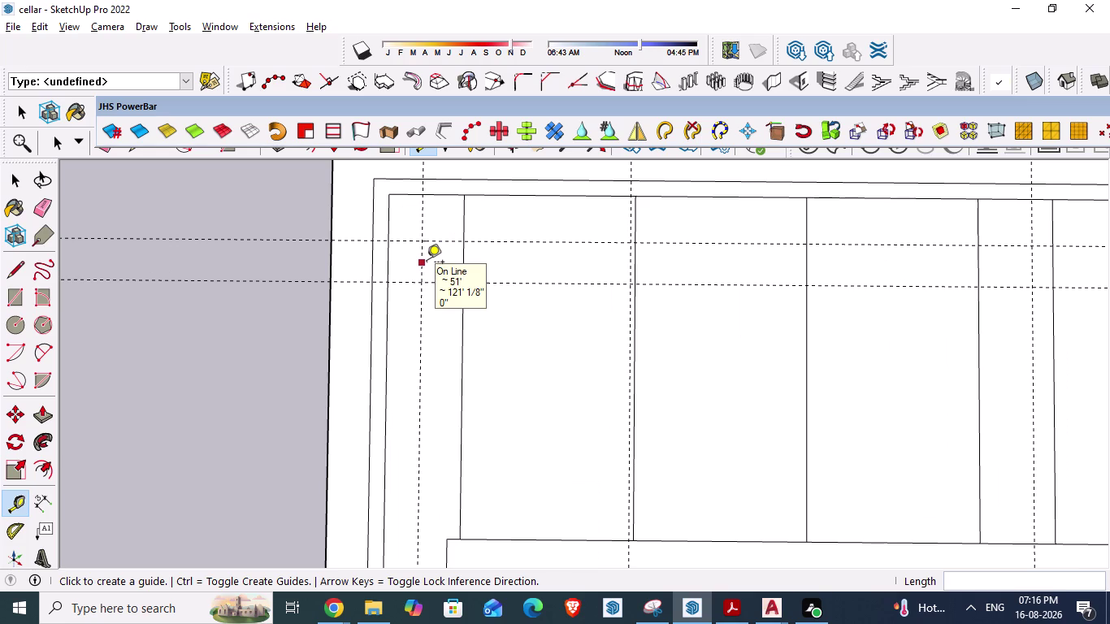
key(l)
scroll(up, 3)
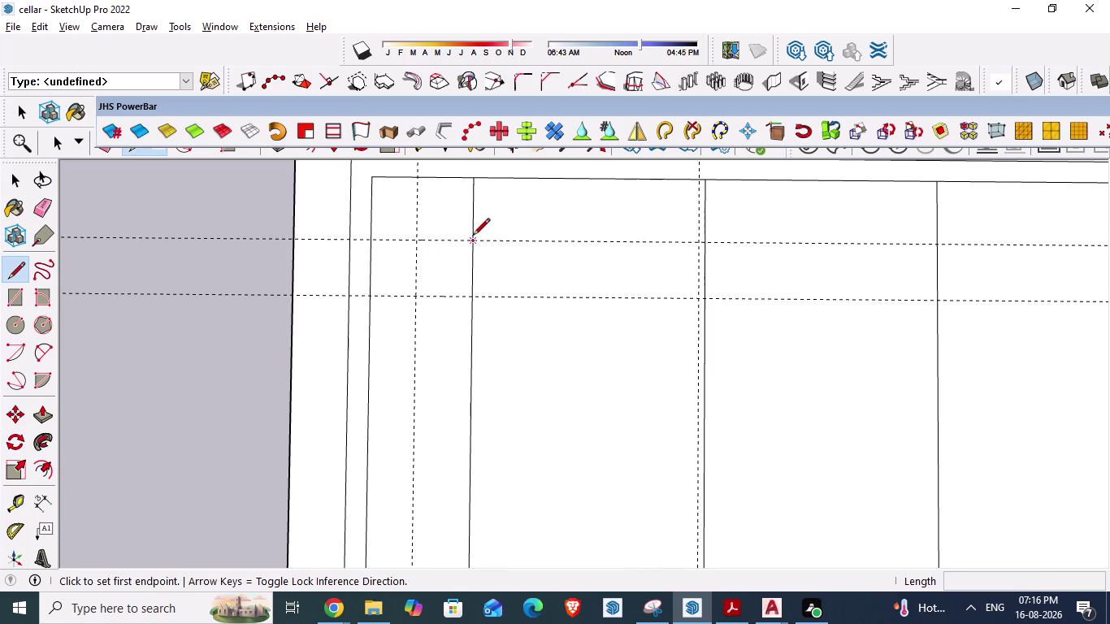
Draw the closed column square through the four guide-line intersections.
click(473, 243)
click(418, 237)
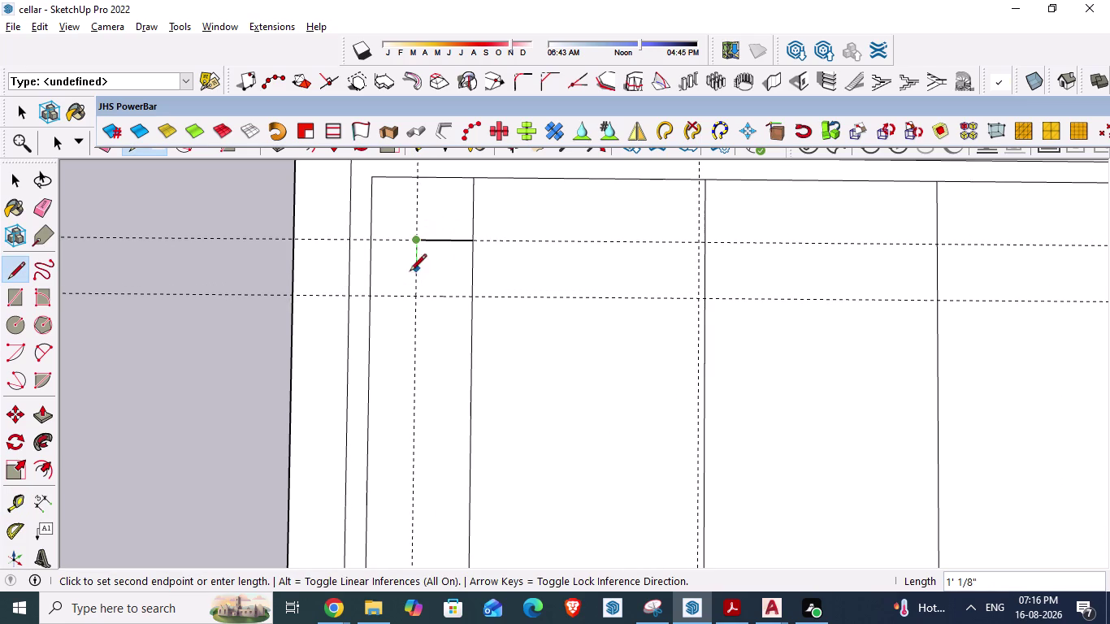
click(417, 294)
click(470, 301)
click(476, 245)
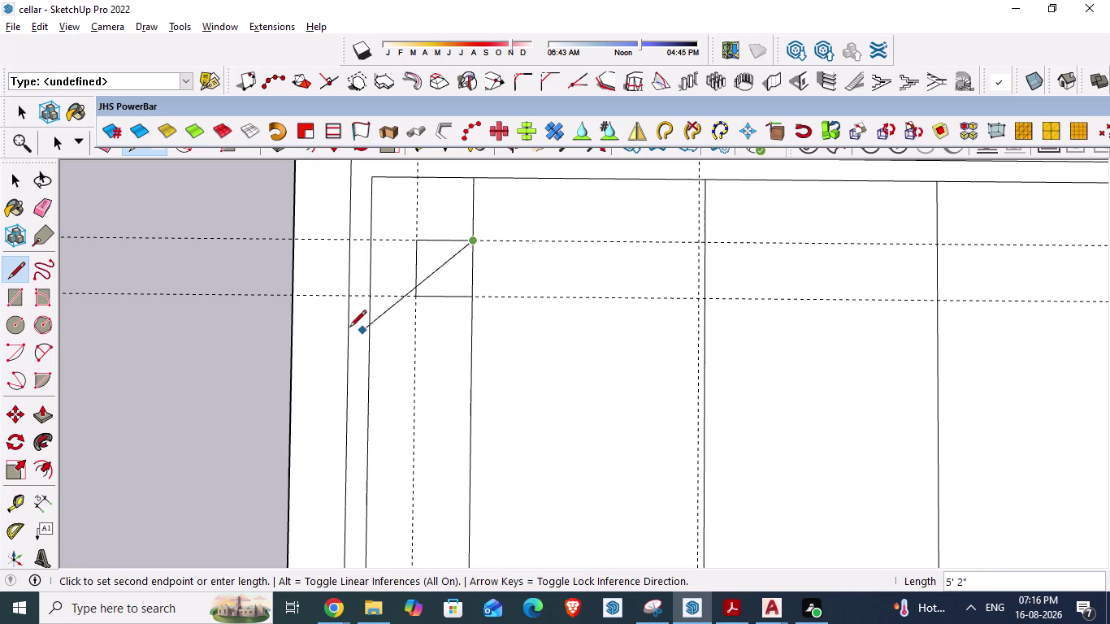
key(Escape)
scroll(down, 3)
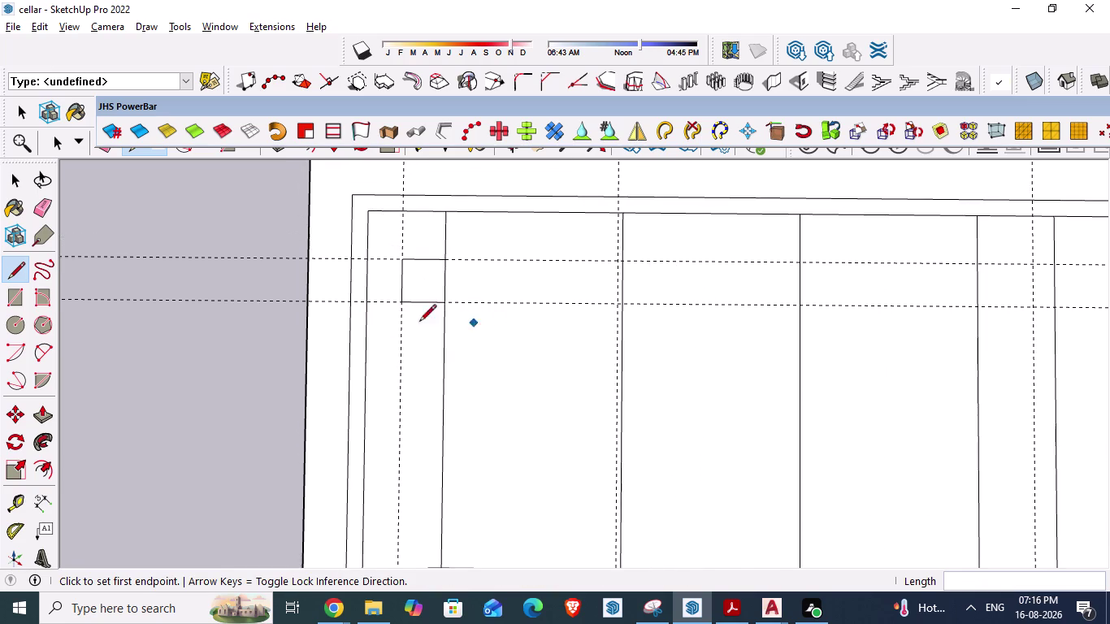
scroll(down, 3)
scroll(down, 3)
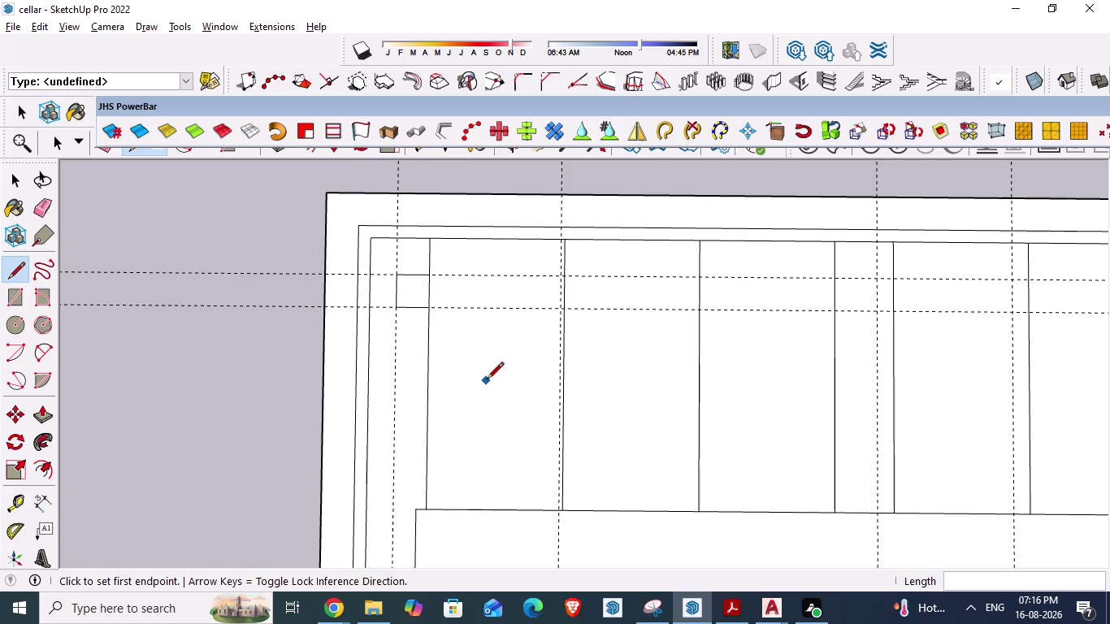
scroll(down, 3)
scroll(down, 3)
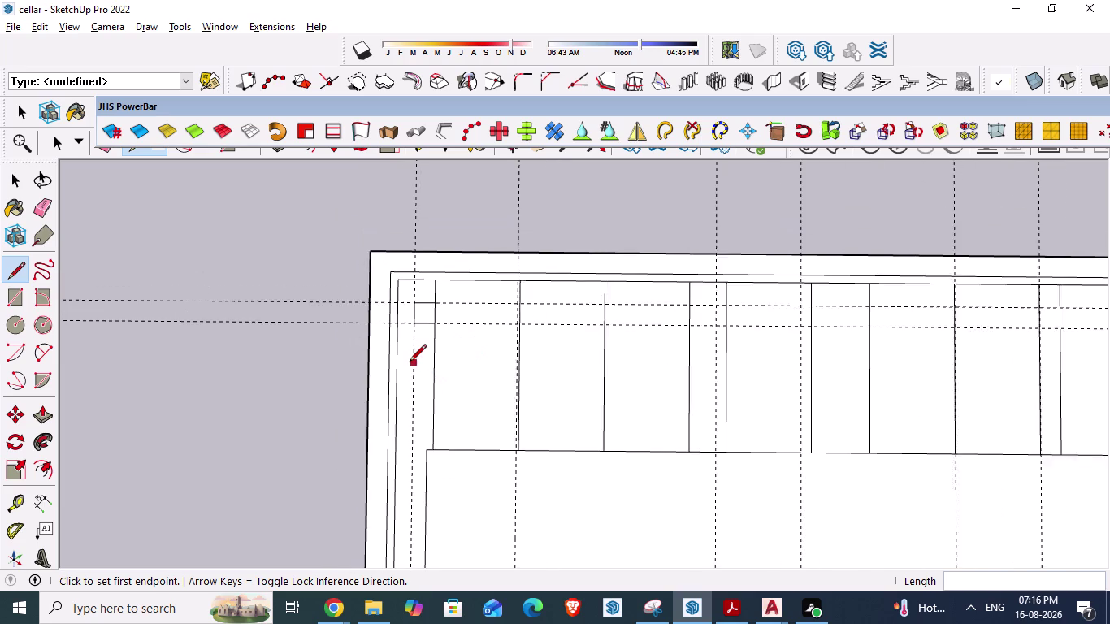
scroll(down, 3)
scroll(down, 3)
scroll(down, 3)
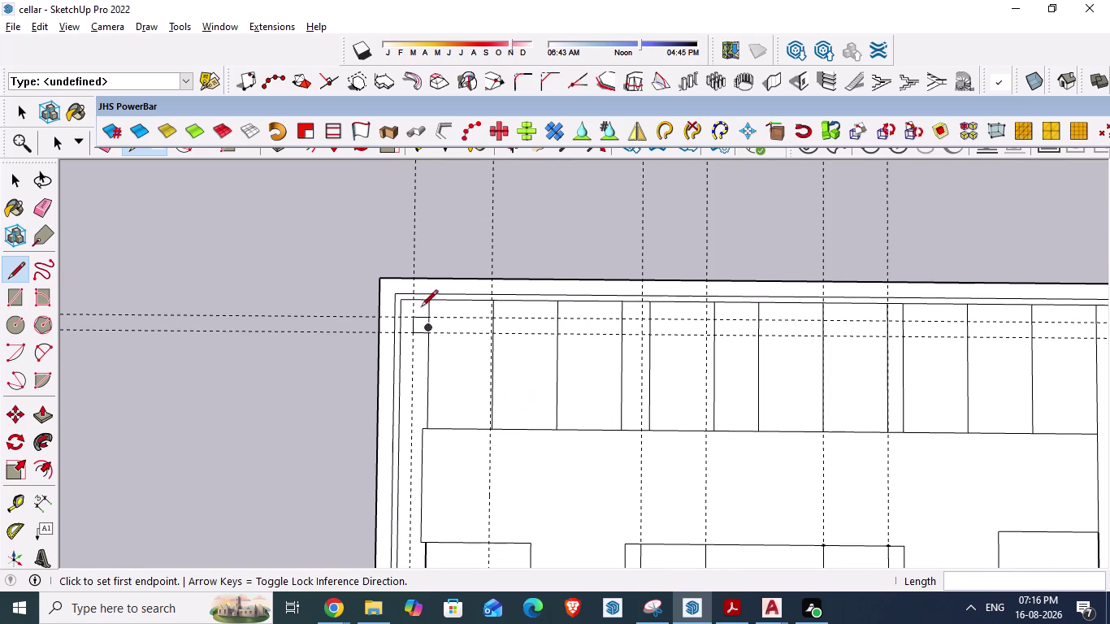
scroll(up, 3)
scroll(down, 3)
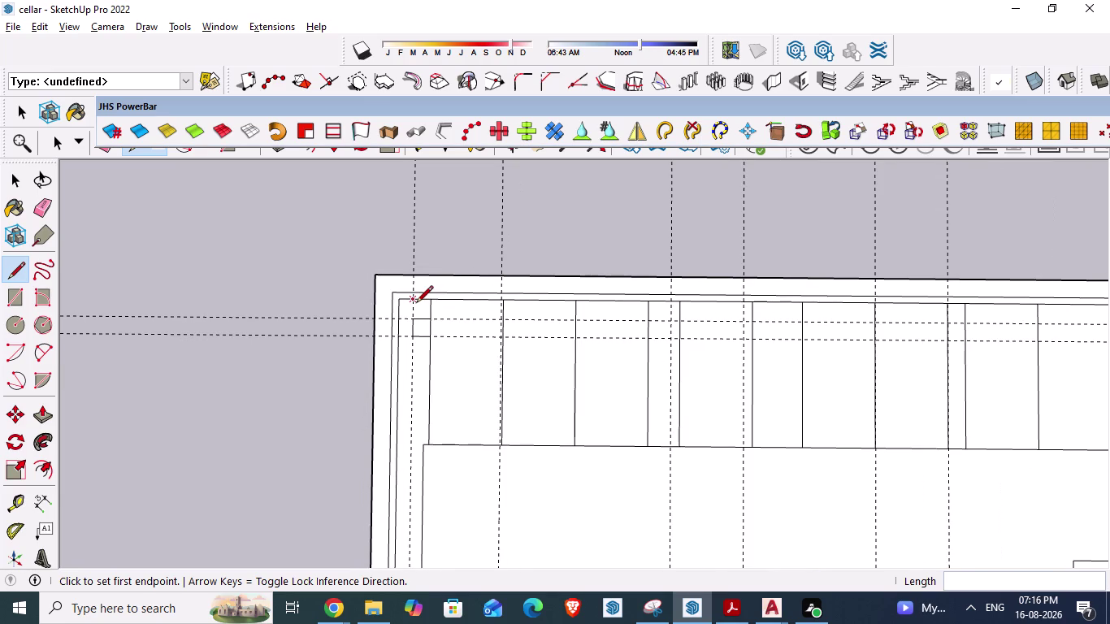
scroll(down, 3)
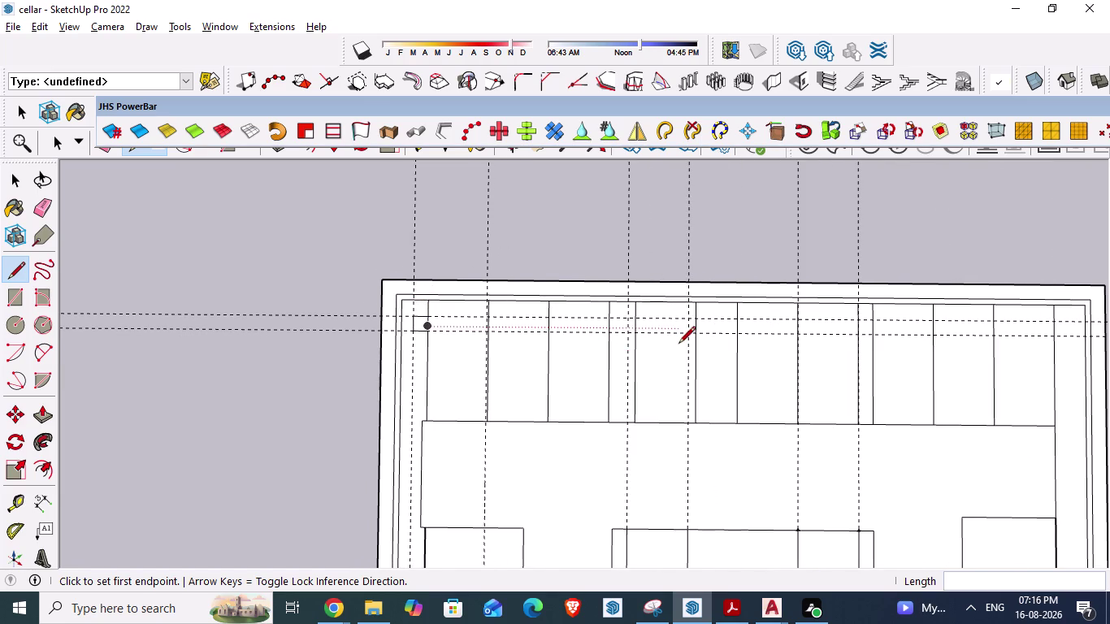
scroll(up, 3)
scroll(up, 3)
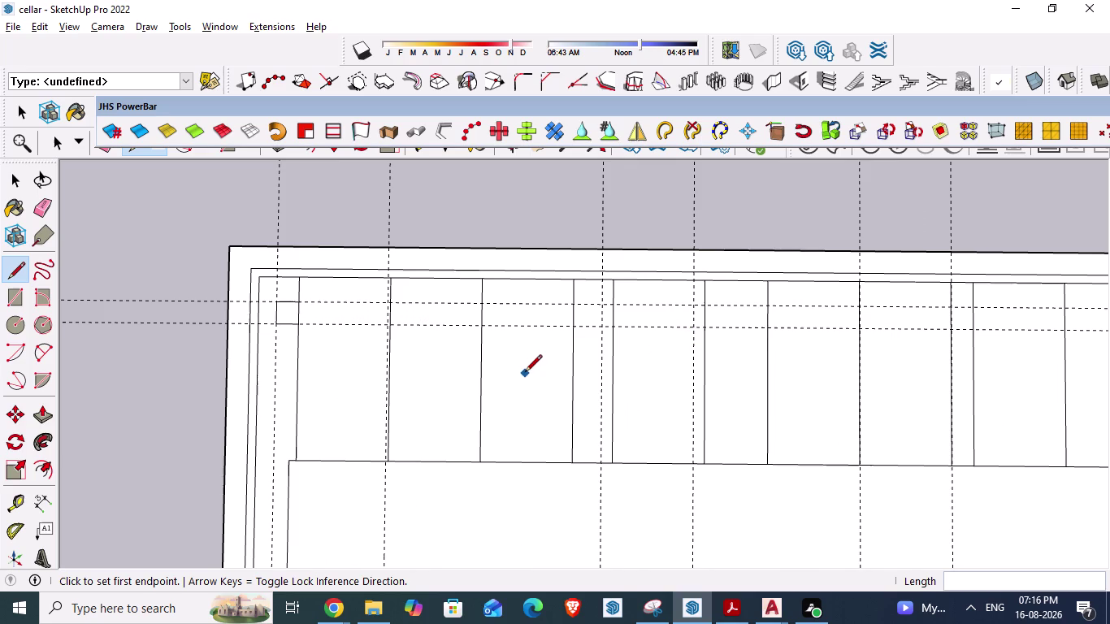
scroll(down, 3)
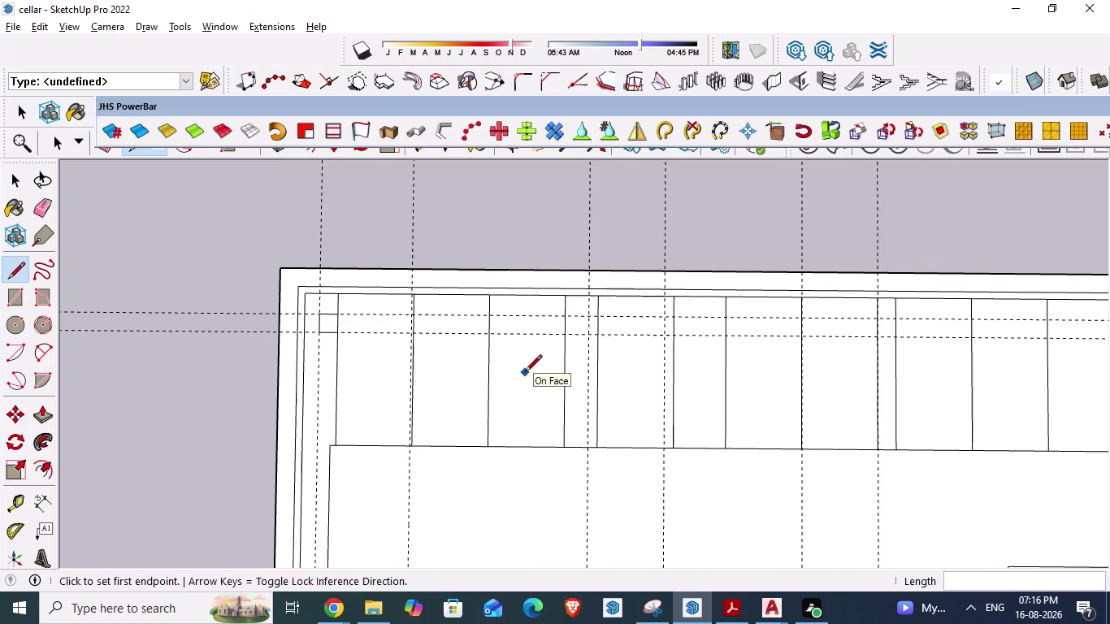
scroll(down, 3)
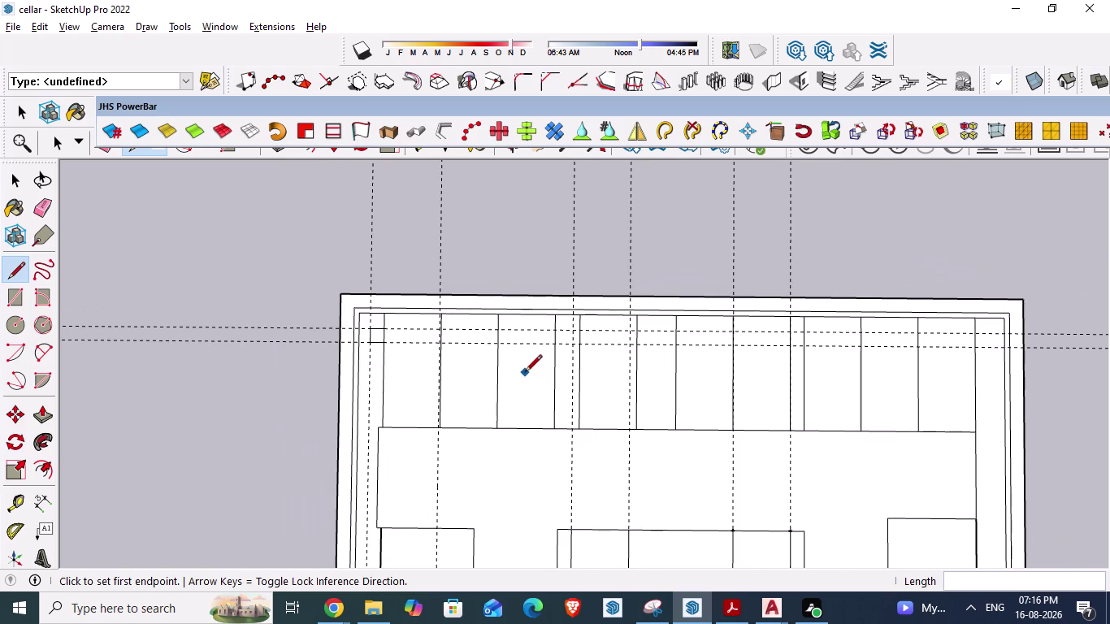
scroll(down, 3)
scroll(down, 3)
scroll(down, 3)
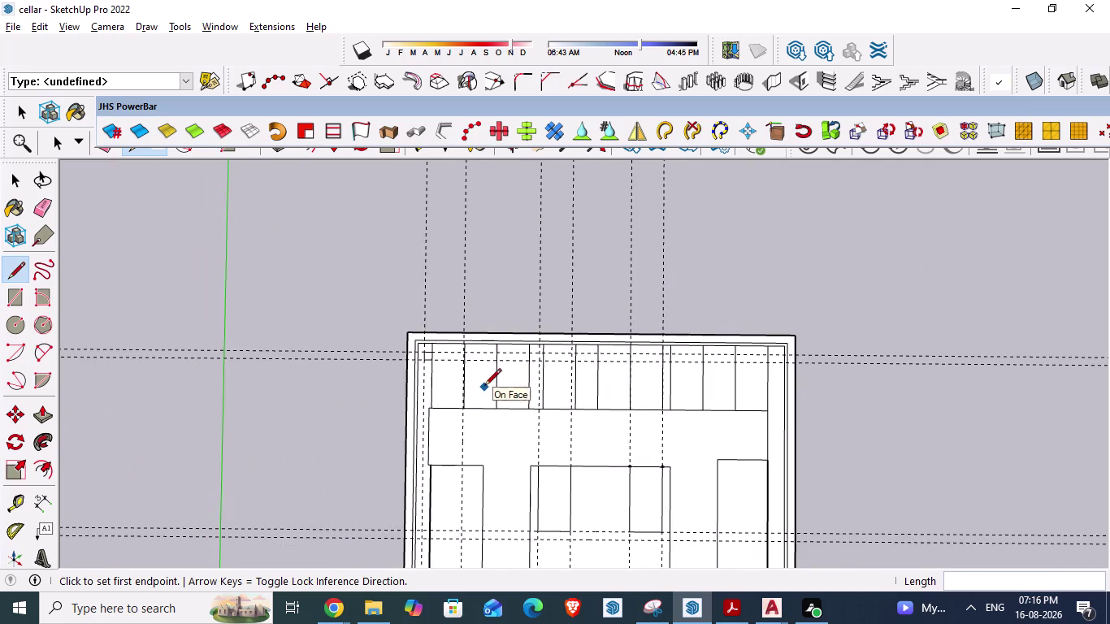
scroll(down, 3)
scroll(down, 3)
scroll(up, 3)
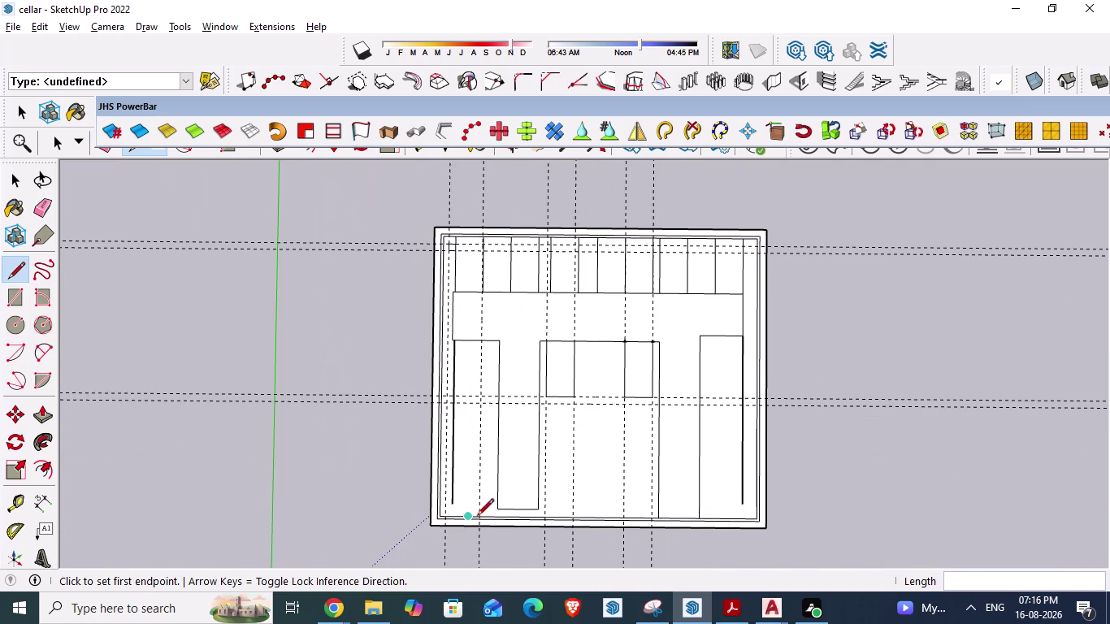
scroll(up, 3)
scroll(up, 3)
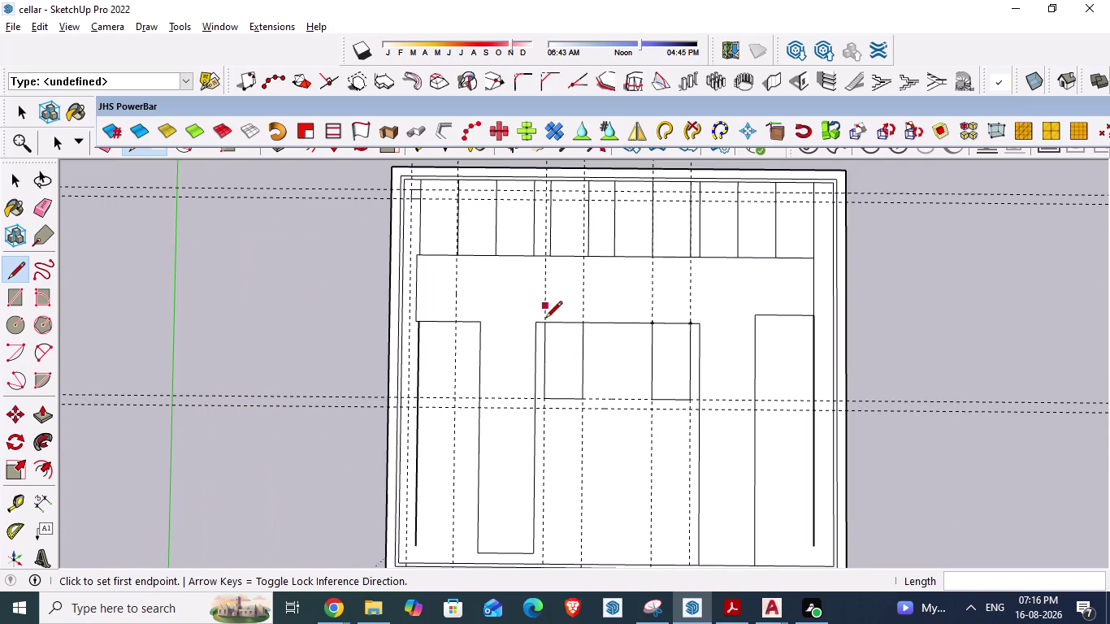
key(ctrl+s)
scroll(down, 3)
scroll(down, 3)
scroll(up, 3)
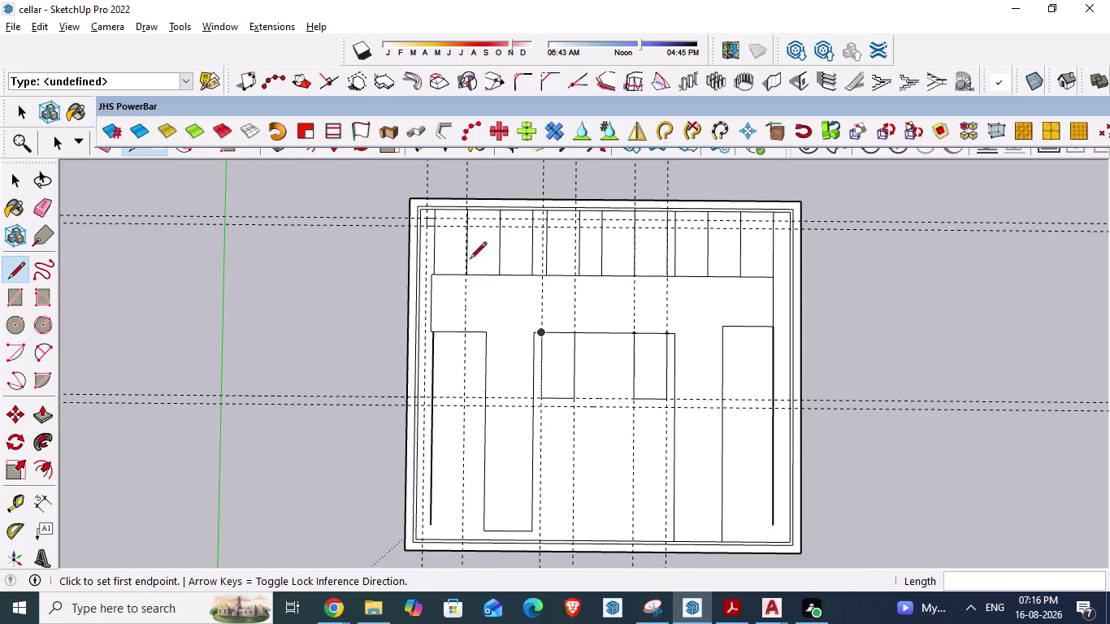
scroll(up, 3)
scroll(up, 3)
scroll(up, 3)
scroll(down, 3)
scroll(up, 3)
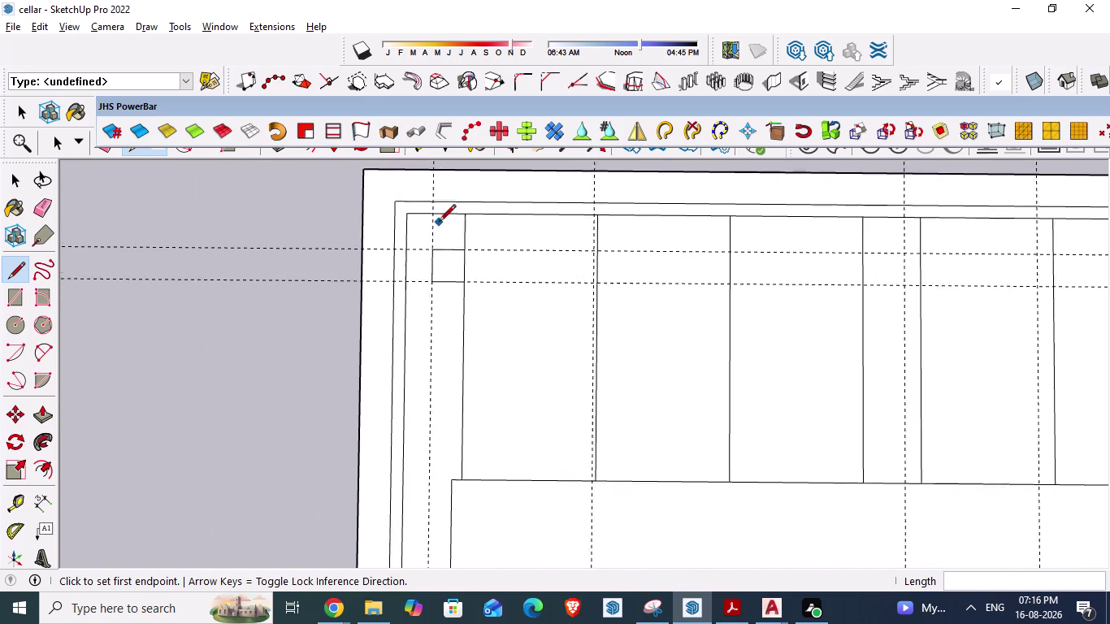
scroll(up, 3)
scroll(down, 3)
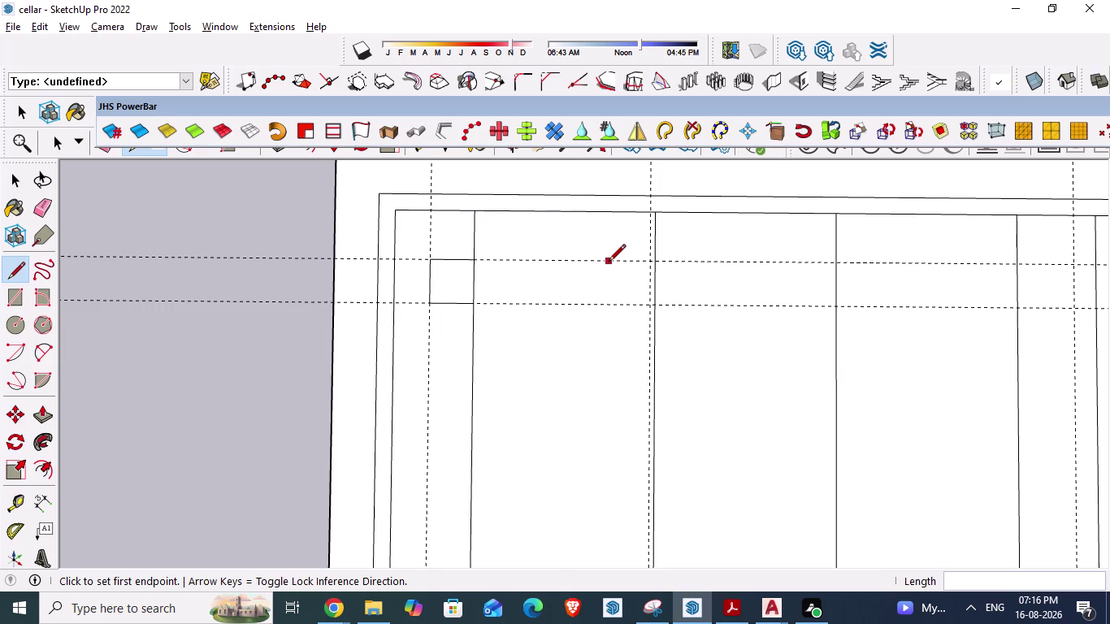
click(610, 263)
key(space)
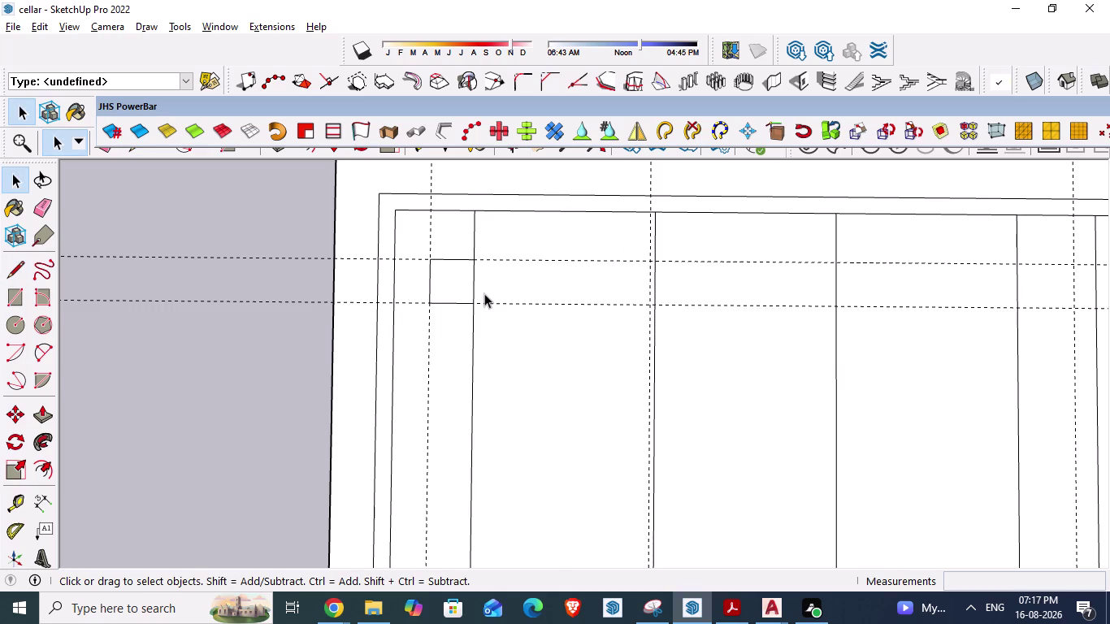
Check the column rectangle's 2' width with the Tape Measure, then zoom out.
key(t)
click(431, 286)
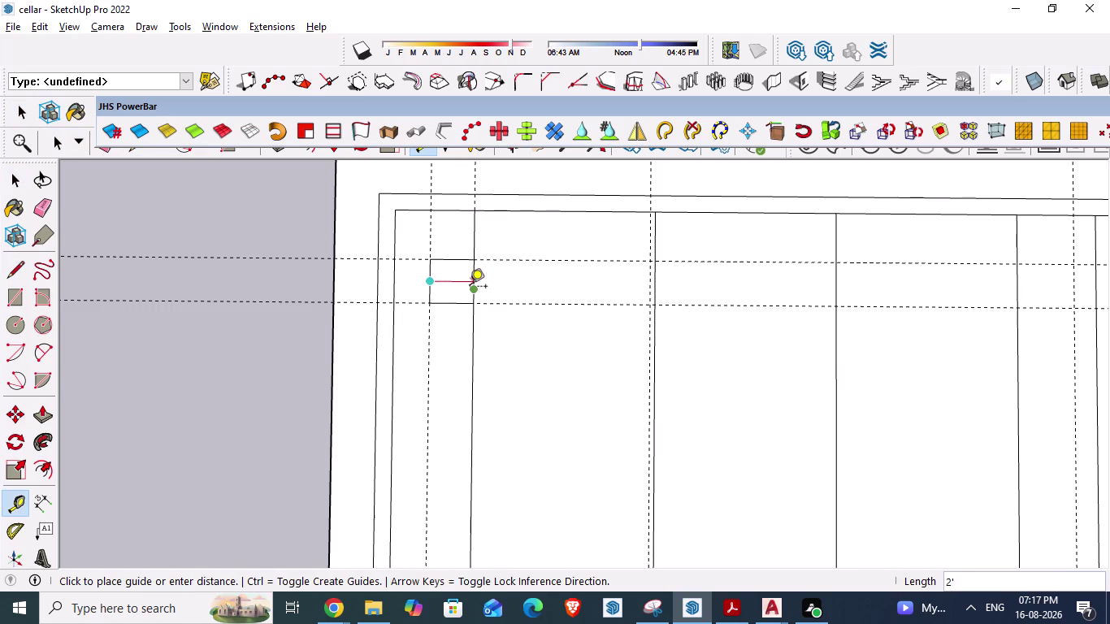
key(Escape)
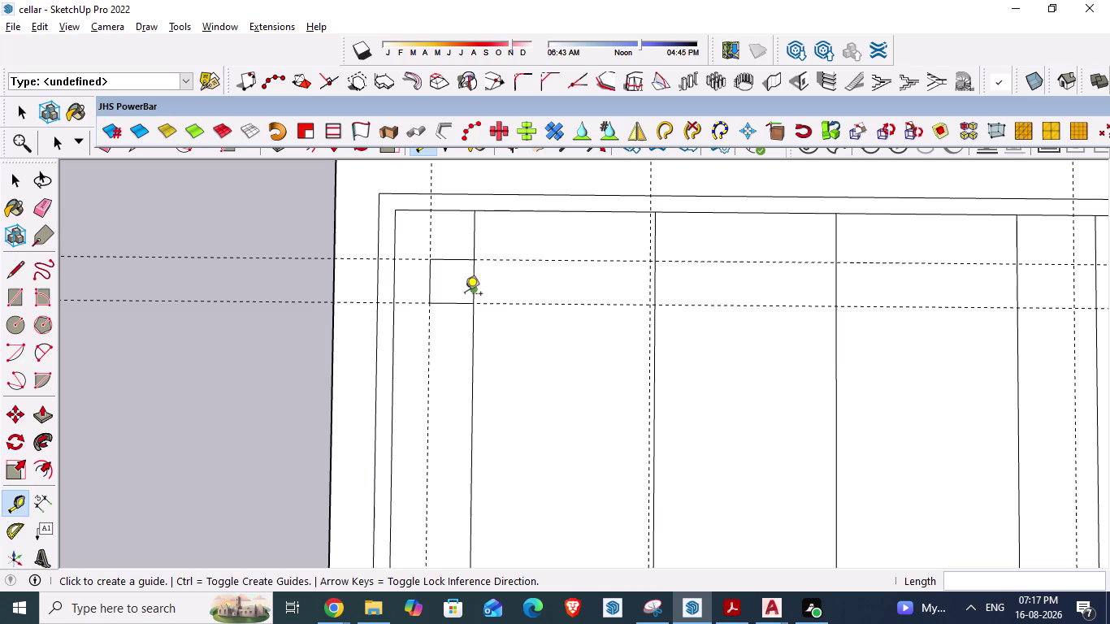
scroll(down, 3)
scroll(down, 3)
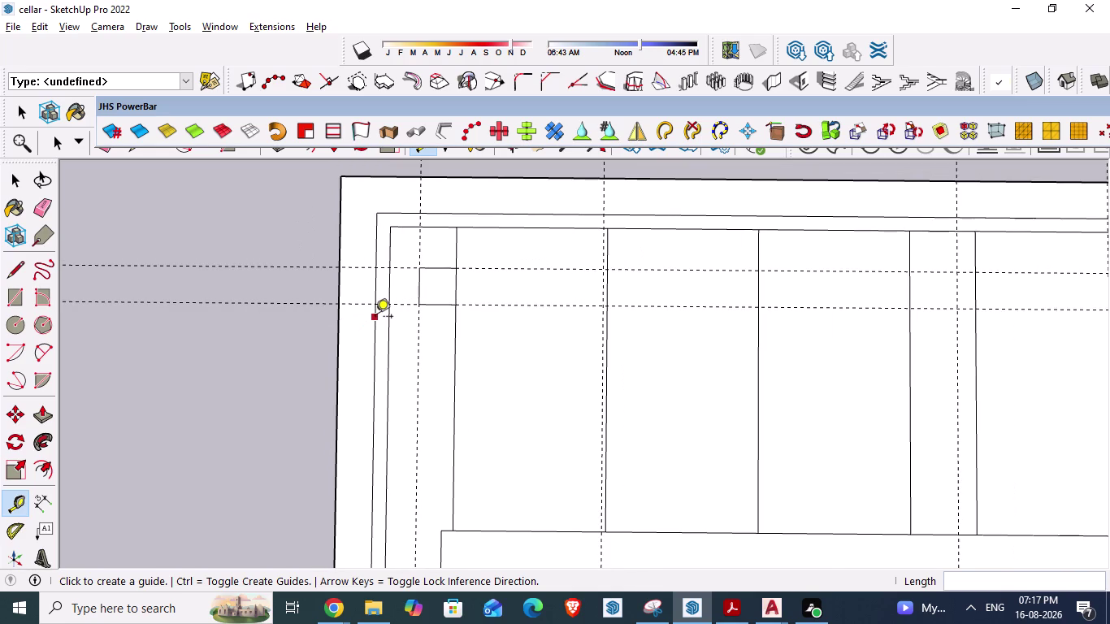
scroll(down, 3)
scroll(down, 3)
scroll(down, 3)
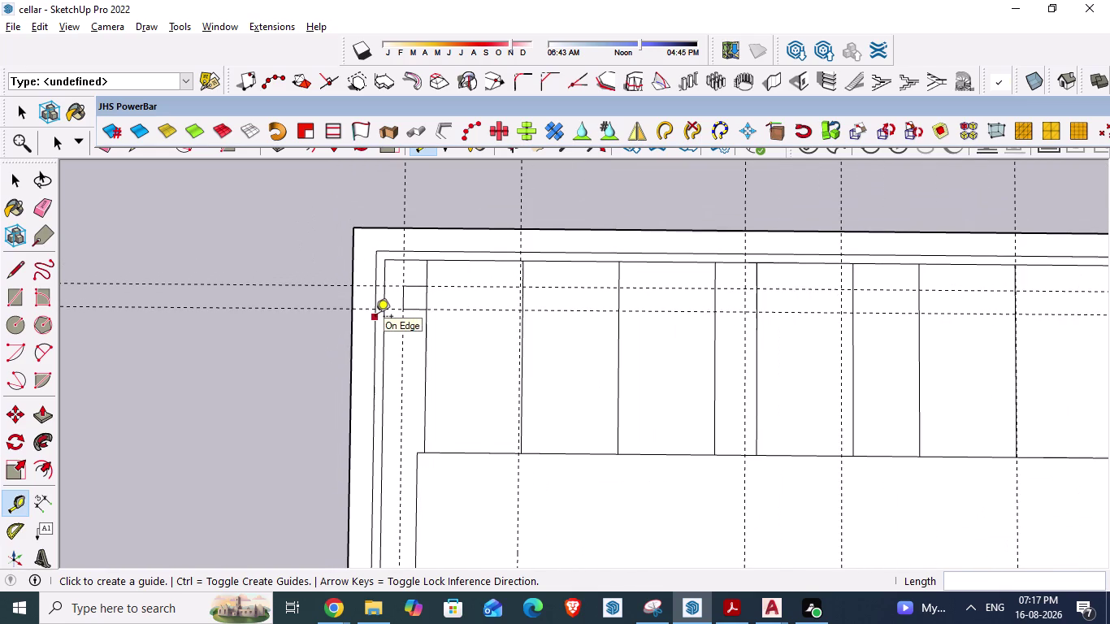
scroll(down, 3)
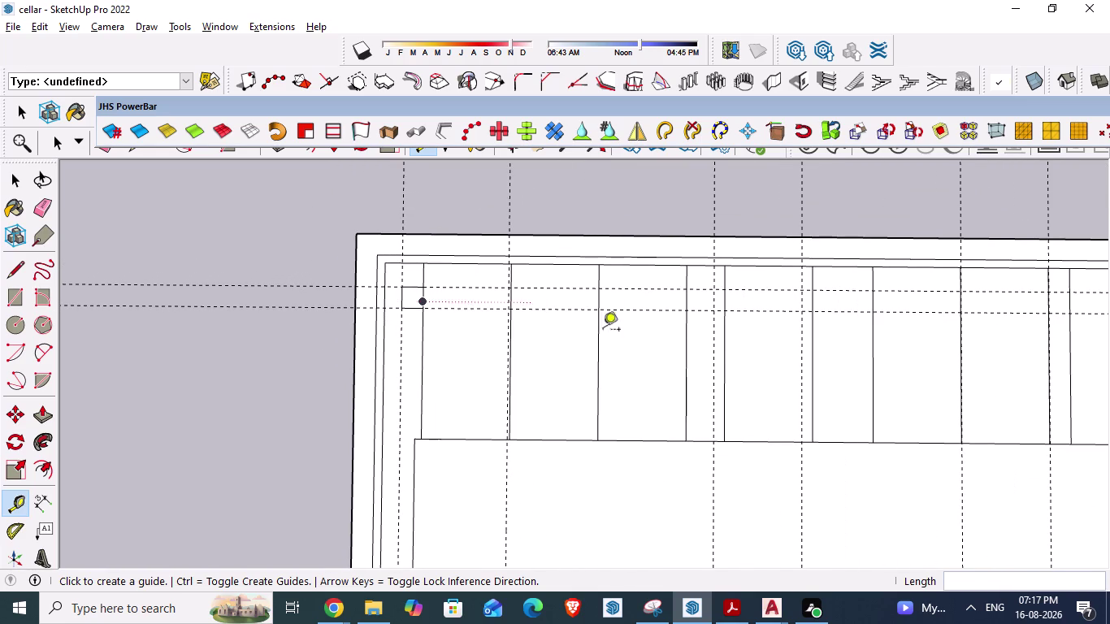